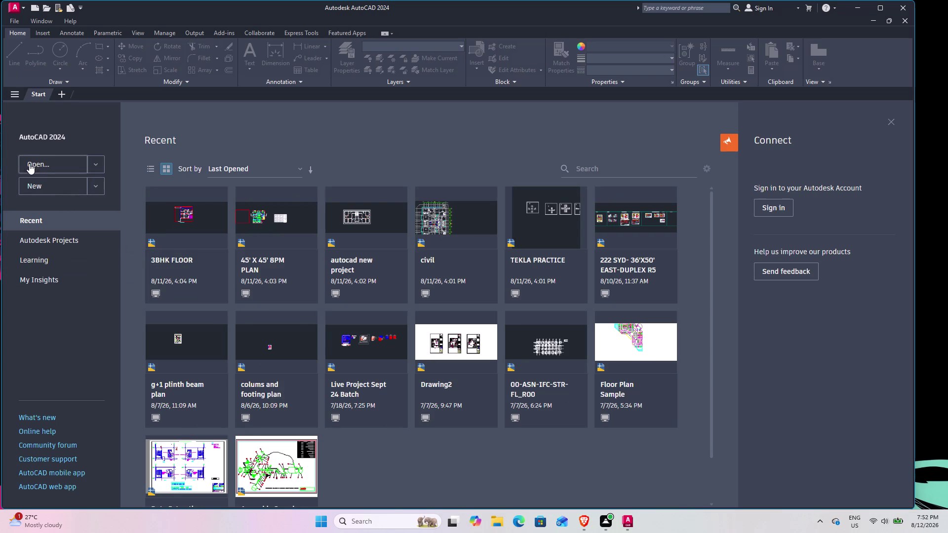
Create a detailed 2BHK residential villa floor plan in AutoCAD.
Create a new blank drawing, Drawing1, from the Start tab.
click(44, 189)
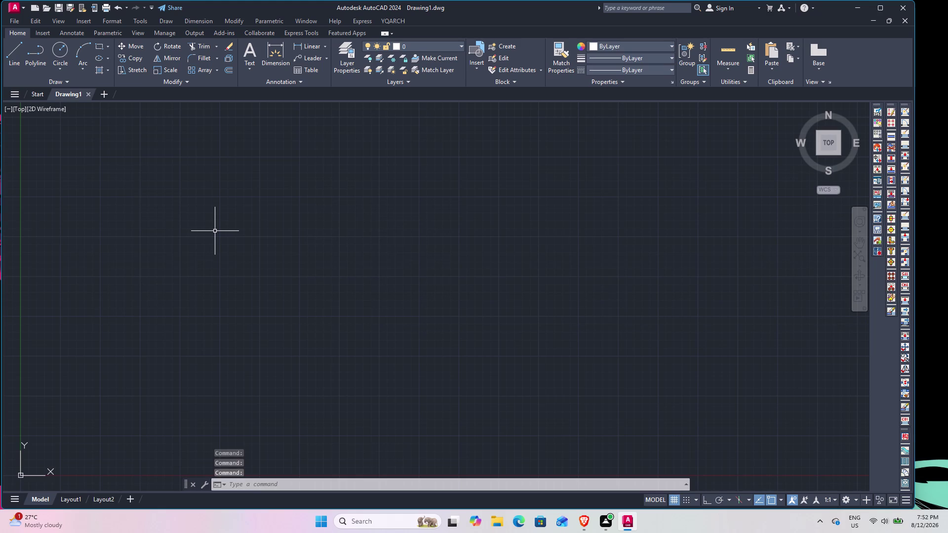
Set Engineering length units with three-decimal precision, keeping Inches as insertion scale.
text(UN)
key(Return)
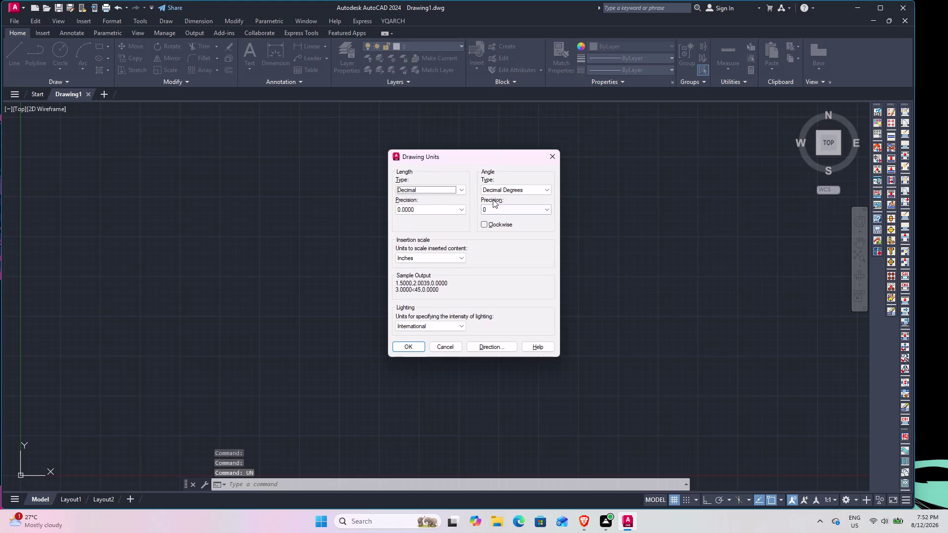
click(459, 192)
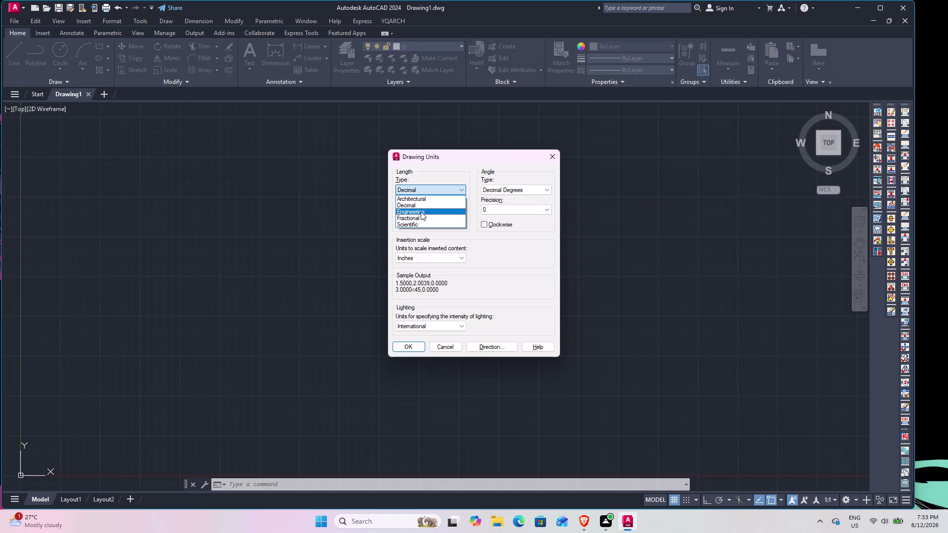
click(421, 211)
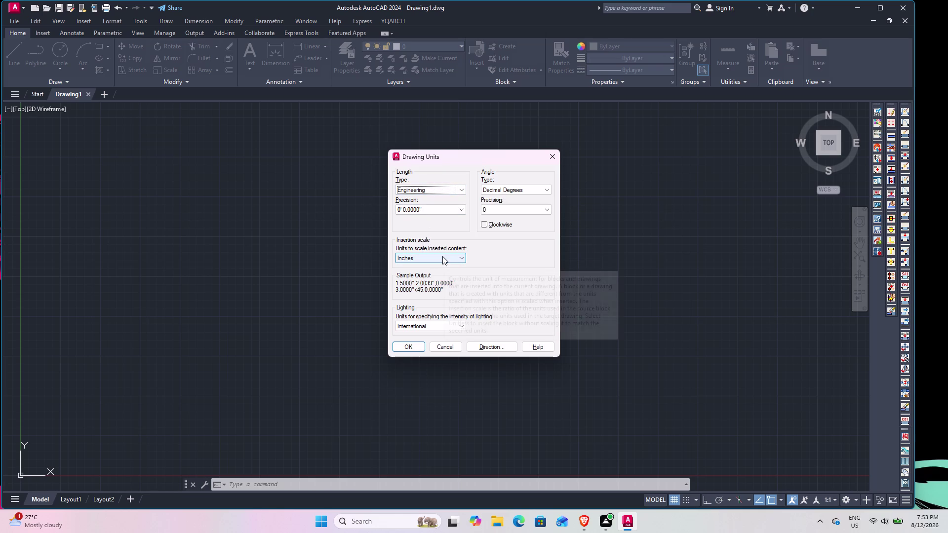
click(459, 190)
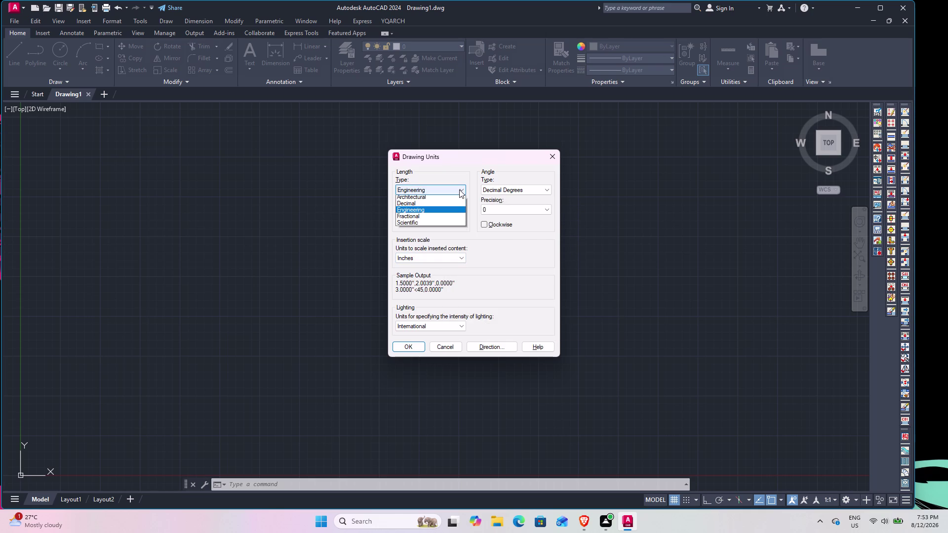
click(459, 190)
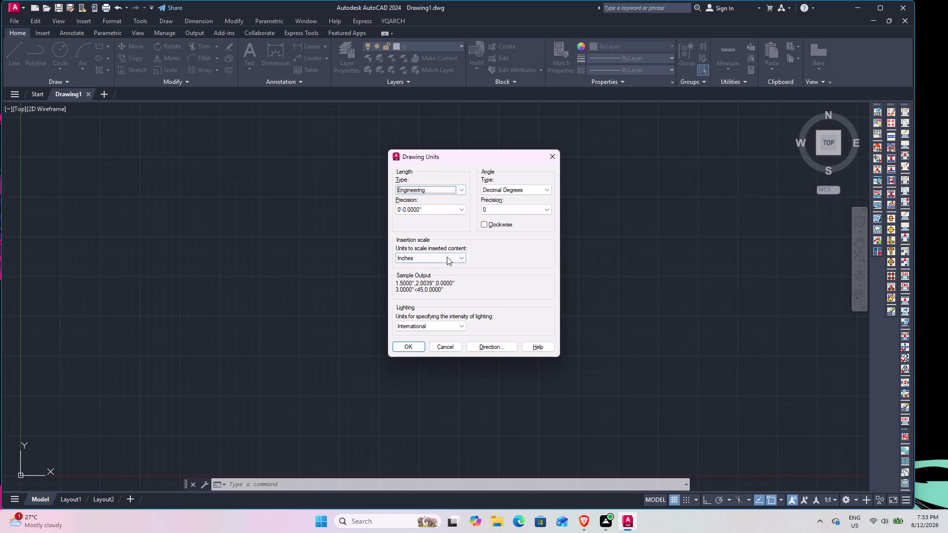
click(447, 257)
click(417, 273)
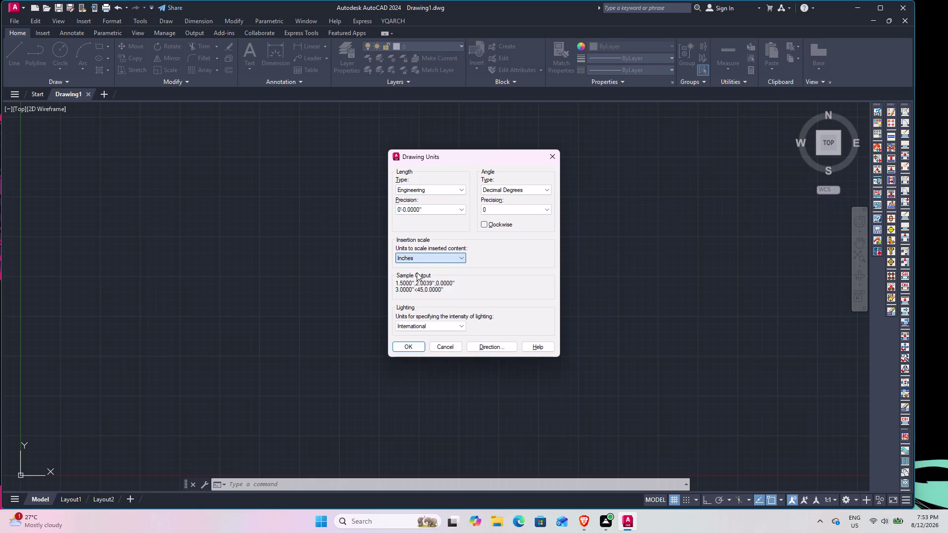
click(454, 214)
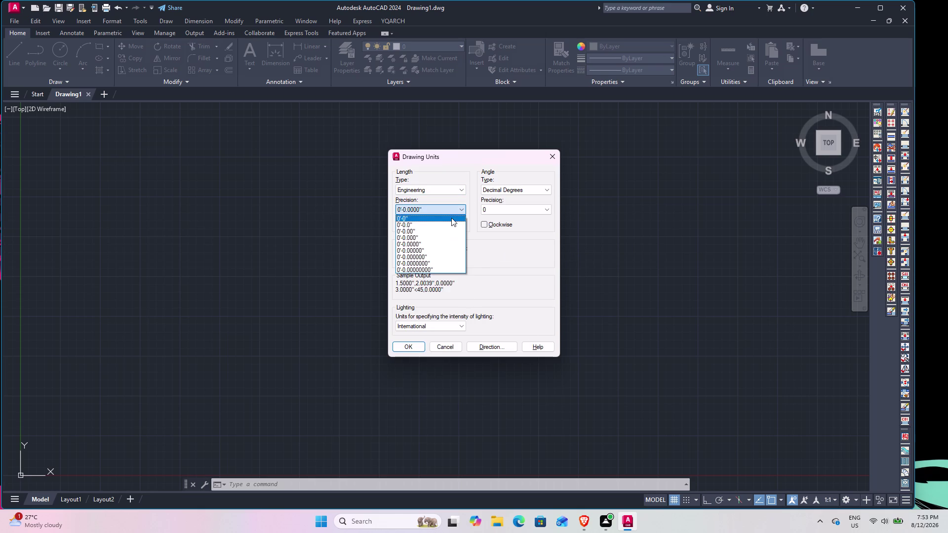
click(423, 237)
click(413, 345)
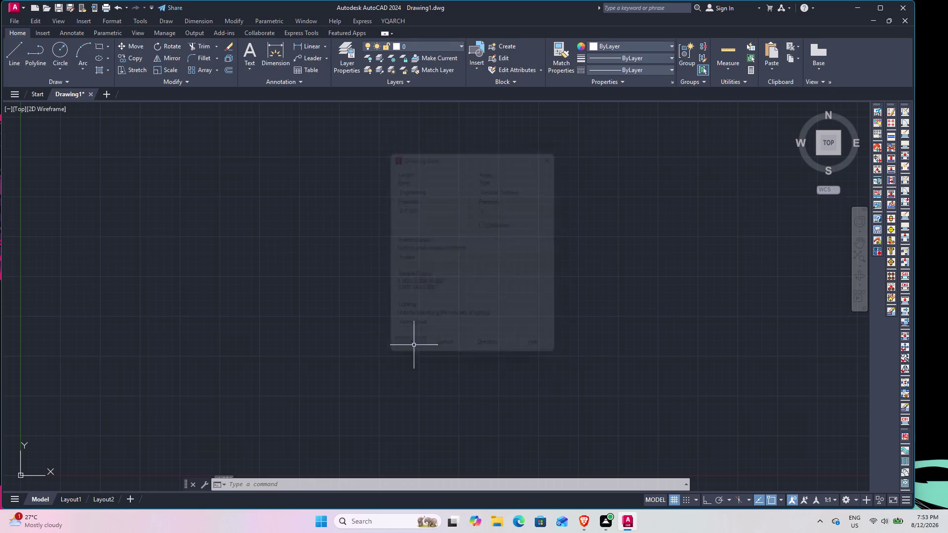
Pan and zoom around the empty drawing, then reopen Drawing Units to confirm the settings.
scroll(down, 3)
middle_drag(273, 262, 342, 213)
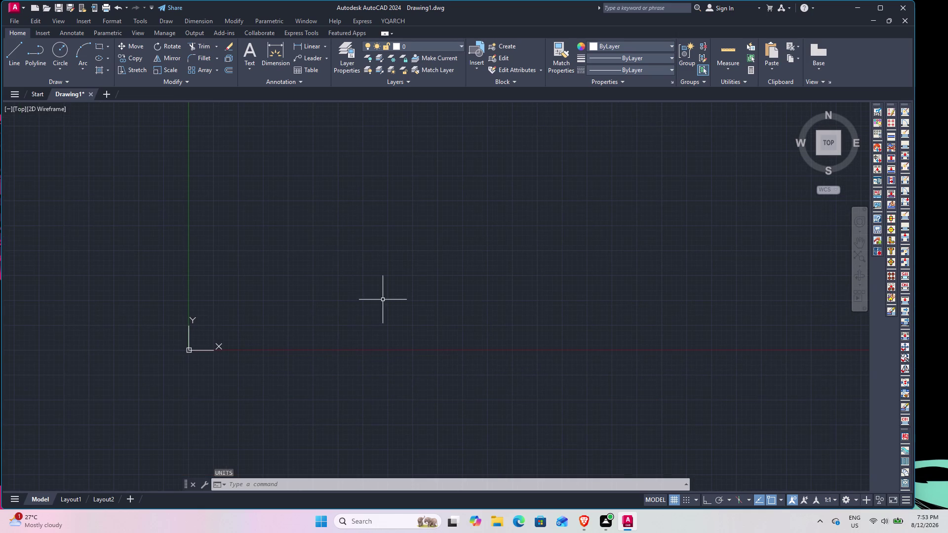
scroll(up, 3)
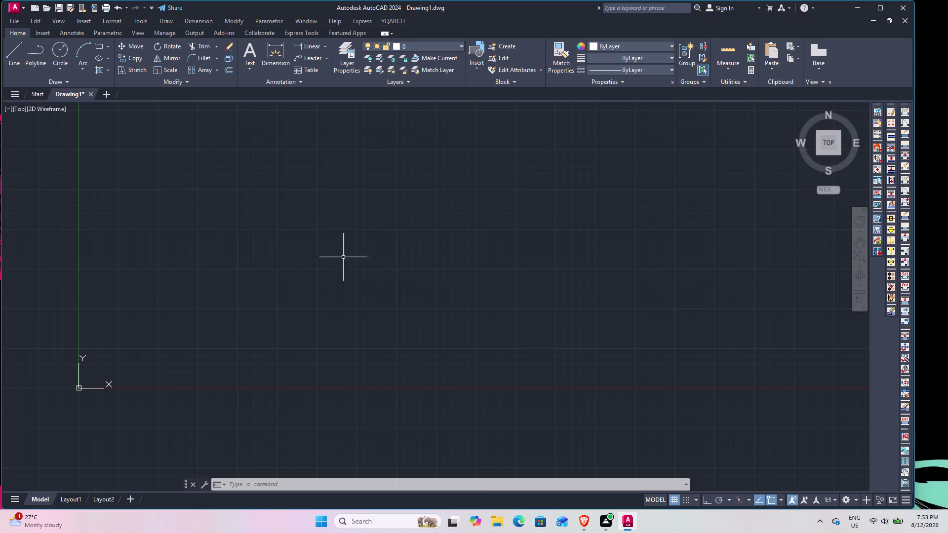
scroll(up, 3)
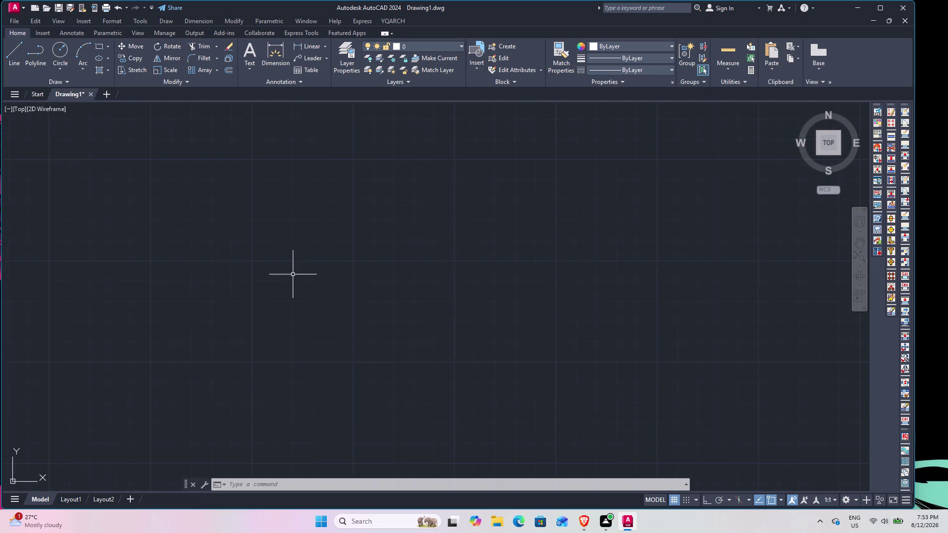
middle_drag(249, 290, 520, 292)
scroll(down, 3)
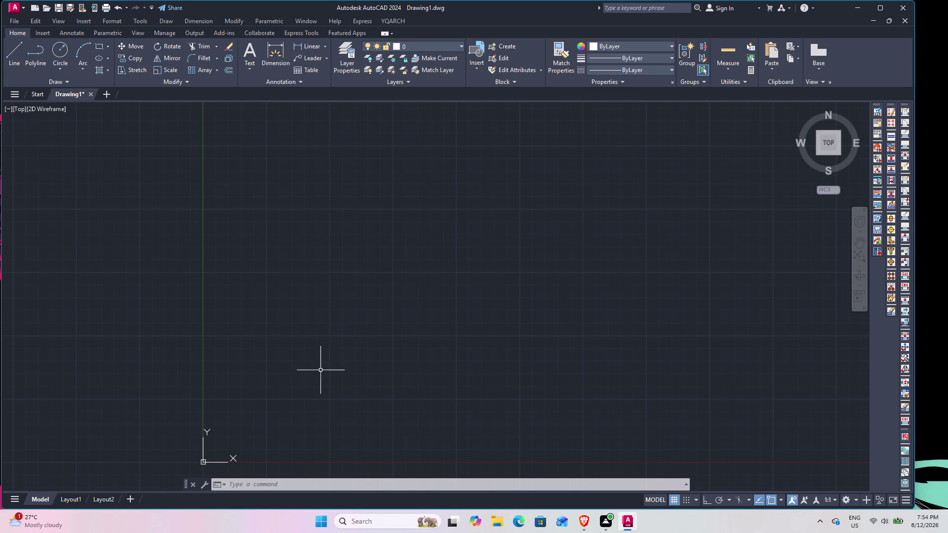
scroll(down, 3)
scroll(up, 3)
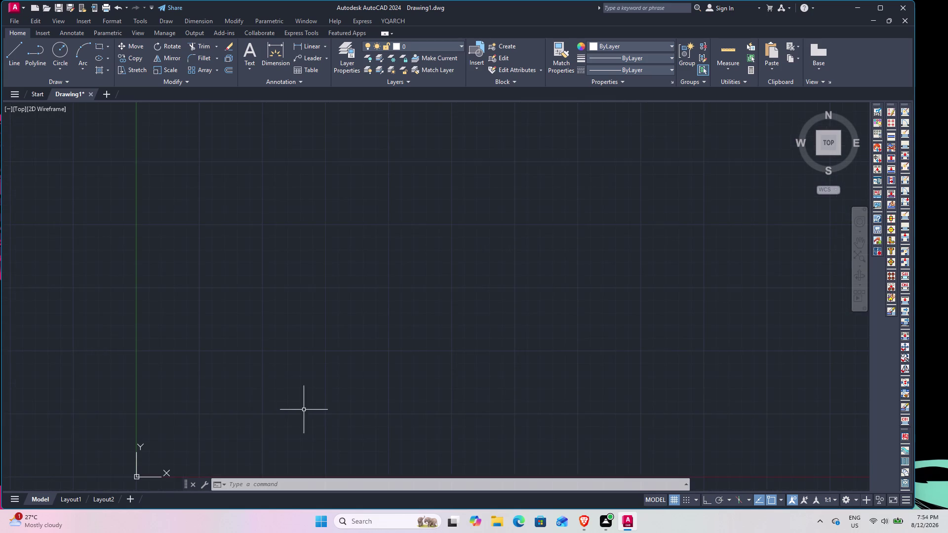
middle_drag(288, 406, 187, 350)
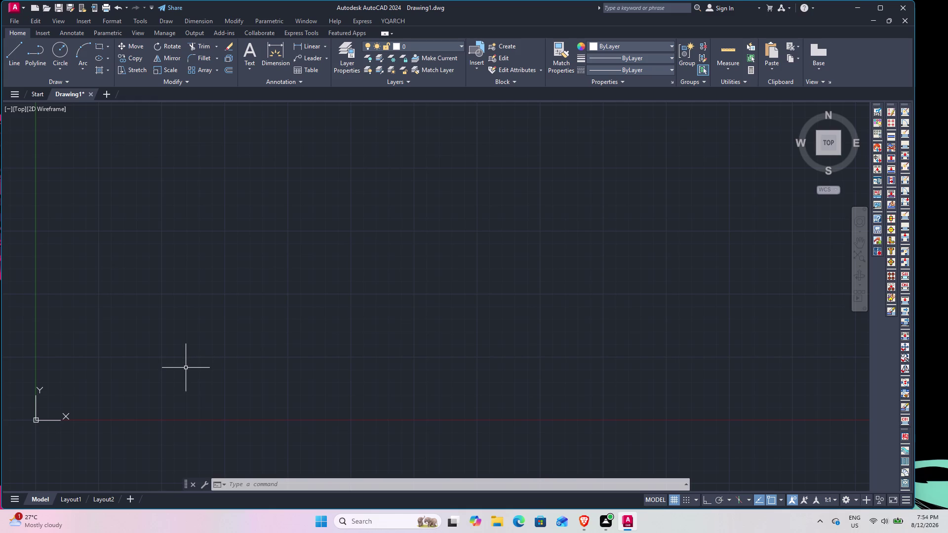
key(space)
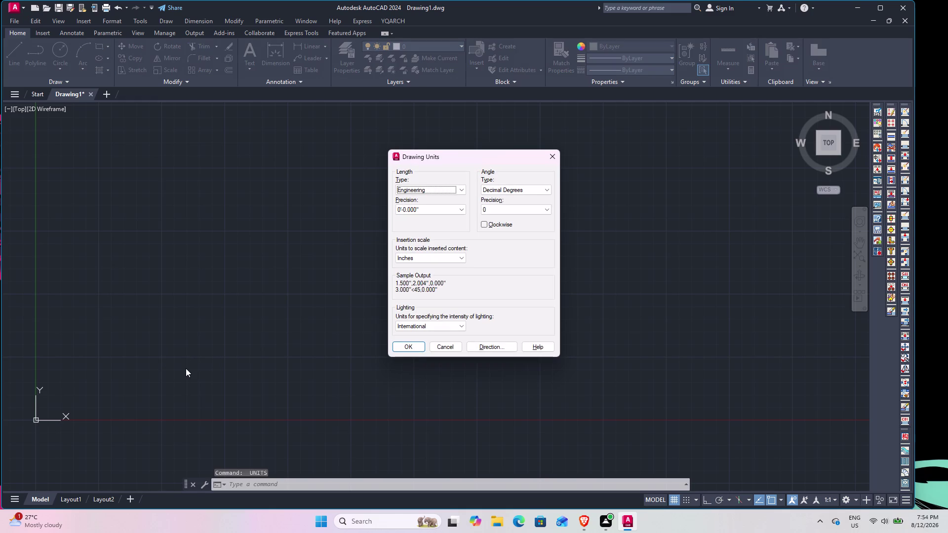
Close Drawing Units unchanged and start the LINE command.
key(Escape)
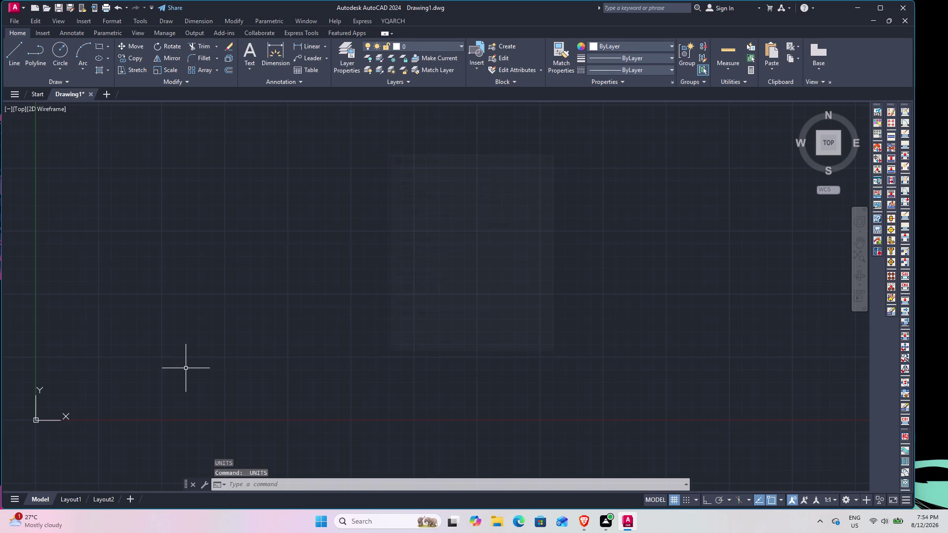
text(L)
key(space)
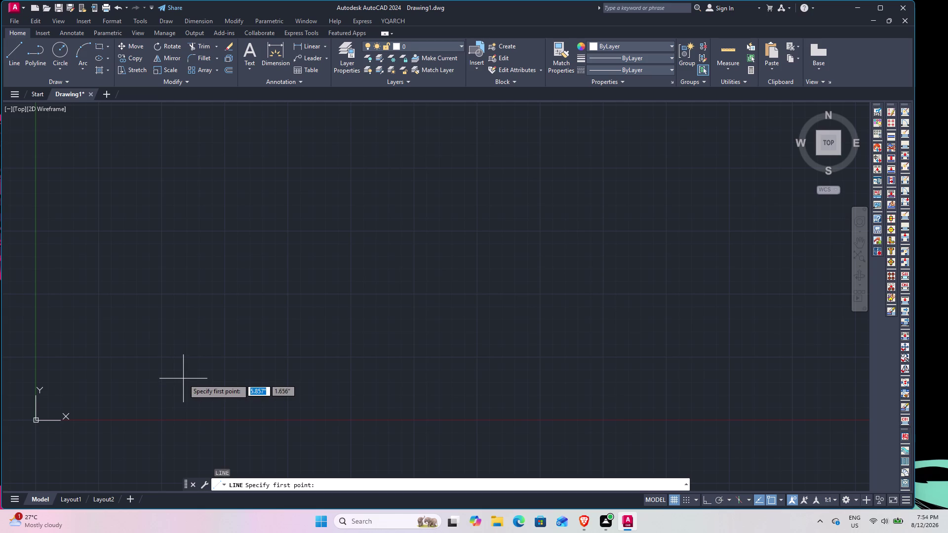
Draw a 28' vertical wall line upward with Ortho on.
click(183, 379)
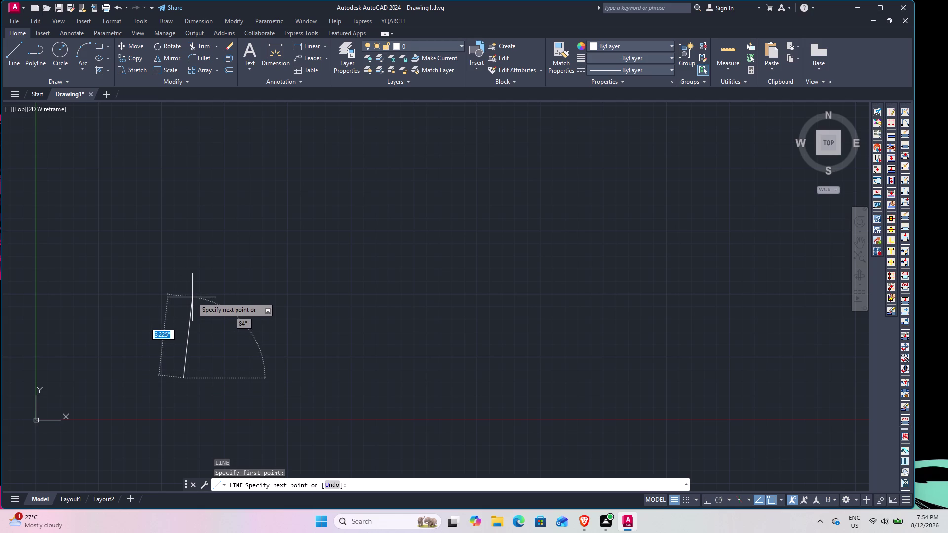
key(F8)
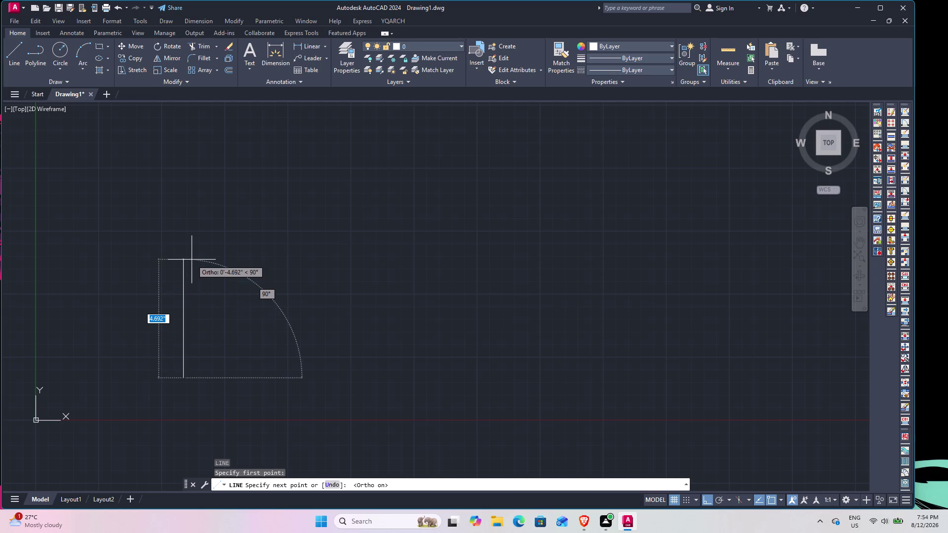
text(28)
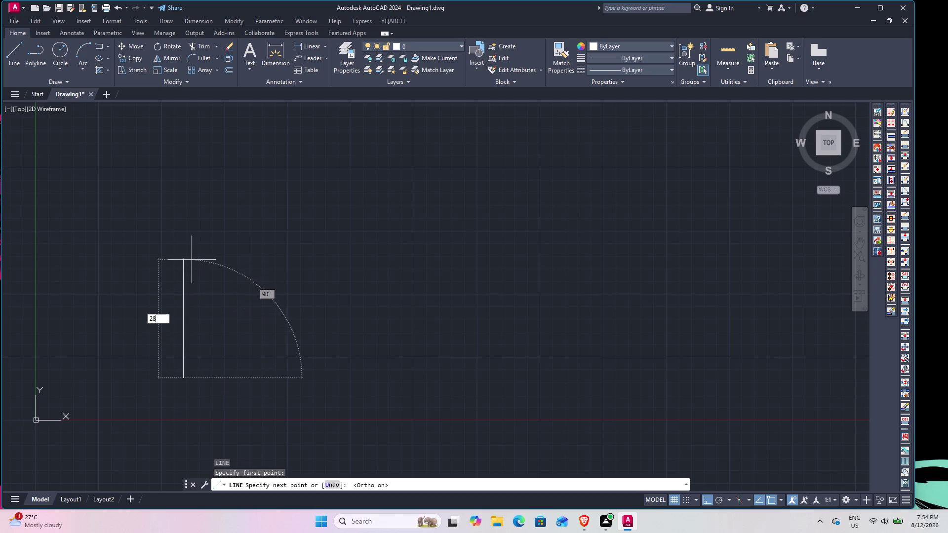
text(')
key(Return)
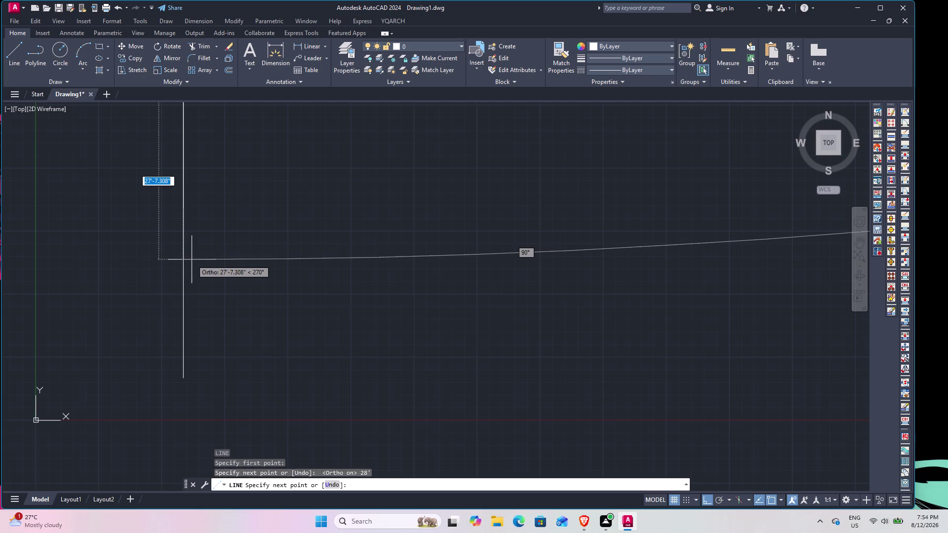
End the line, bring the whole vertical line into view, and select it.
scroll(down, 3)
scroll(down, 3)
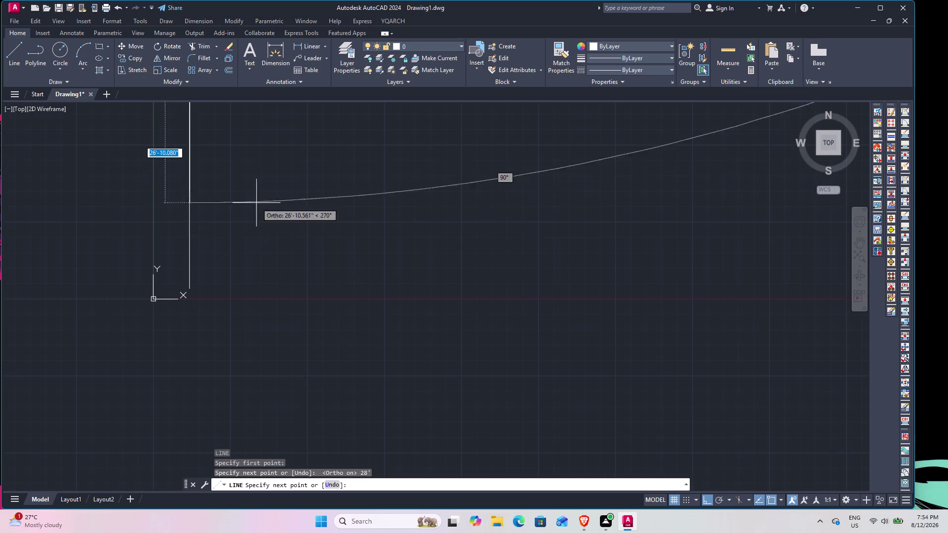
scroll(down, 3)
middle_drag(350, 211, 356, 392)
scroll(down, 3)
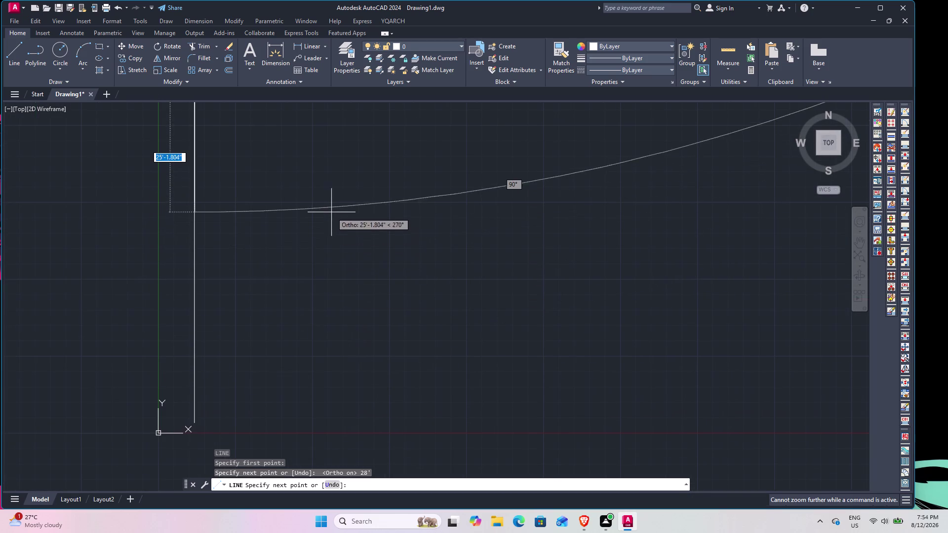
middle_drag(330, 214, 328, 315)
scroll(up, 3)
scroll(down, 3)
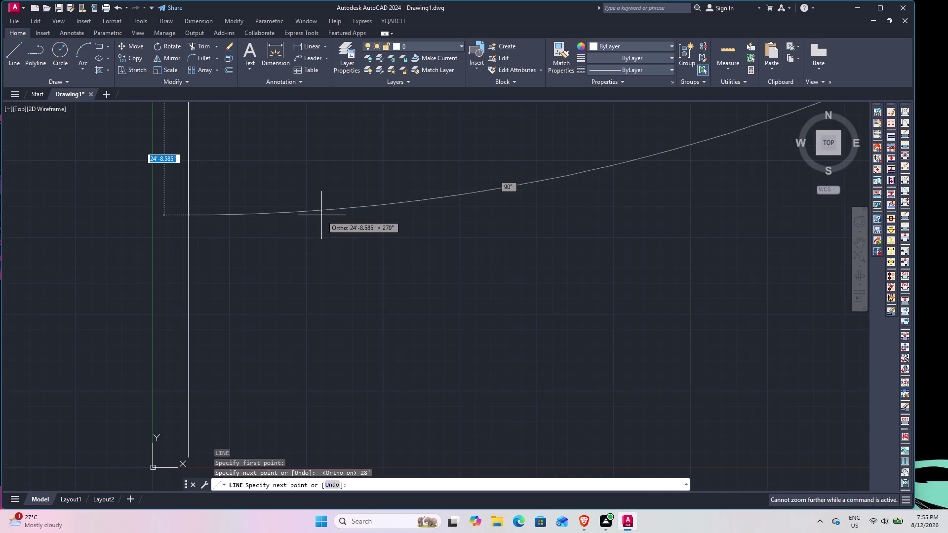
key(Escape)
scroll(down, 3)
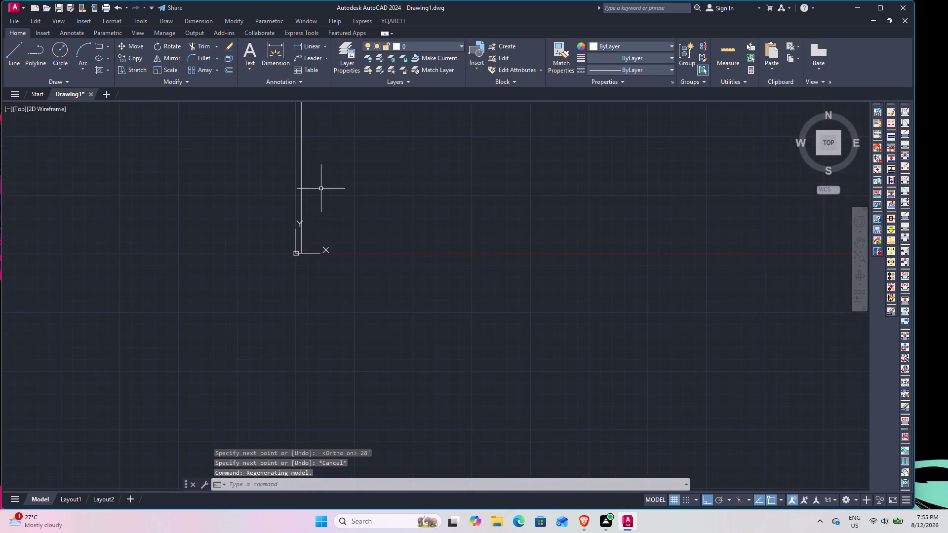
middle_drag(320, 189, 318, 315)
scroll(down, 3)
scroll(up, 3)
scroll(up, 3)
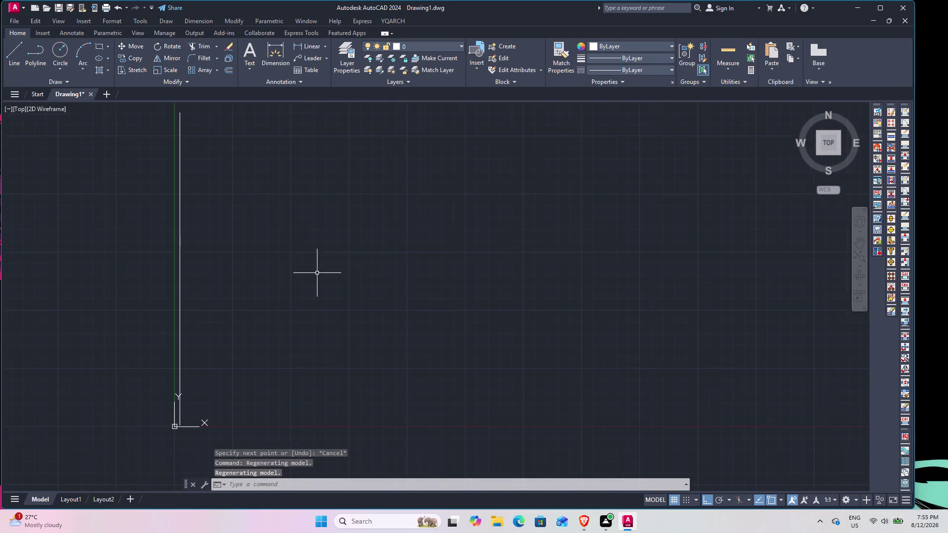
scroll(down, 3)
middle_drag(314, 267, 276, 280)
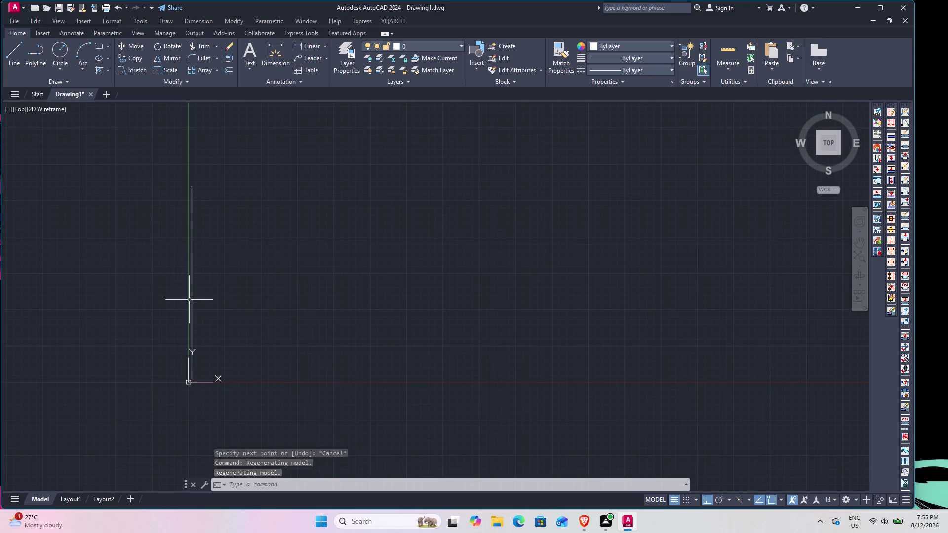
click(193, 296)
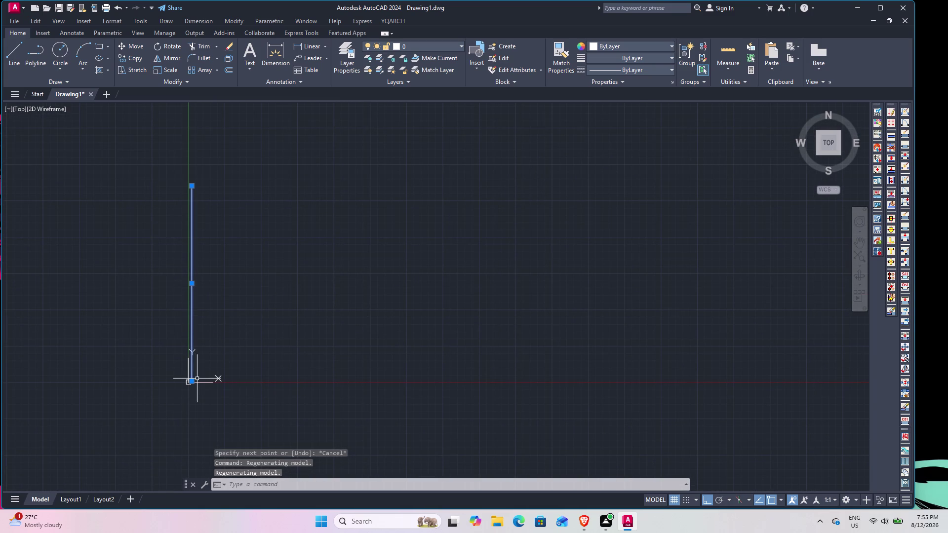
Try grip-editing the line's end and midpoint, then cancel all edits.
click(192, 381)
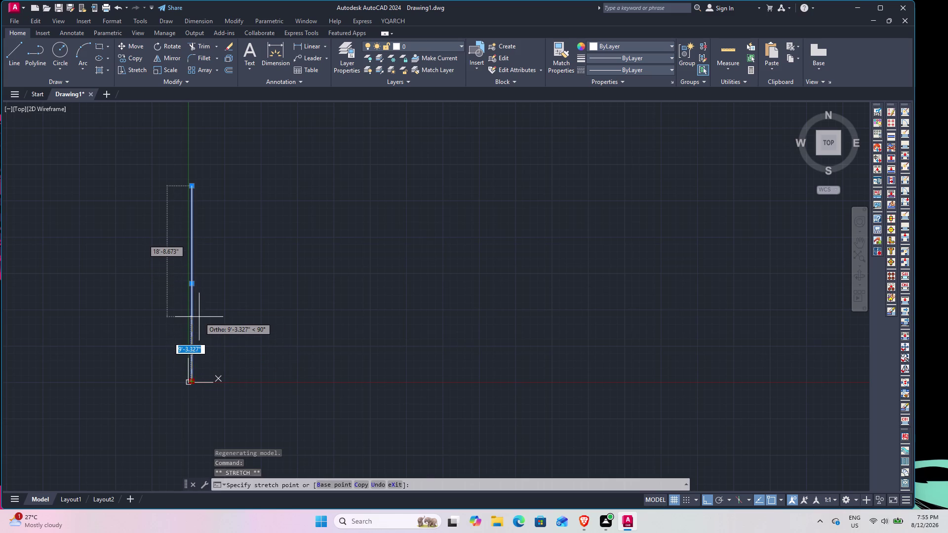
key(Escape)
click(190, 281)
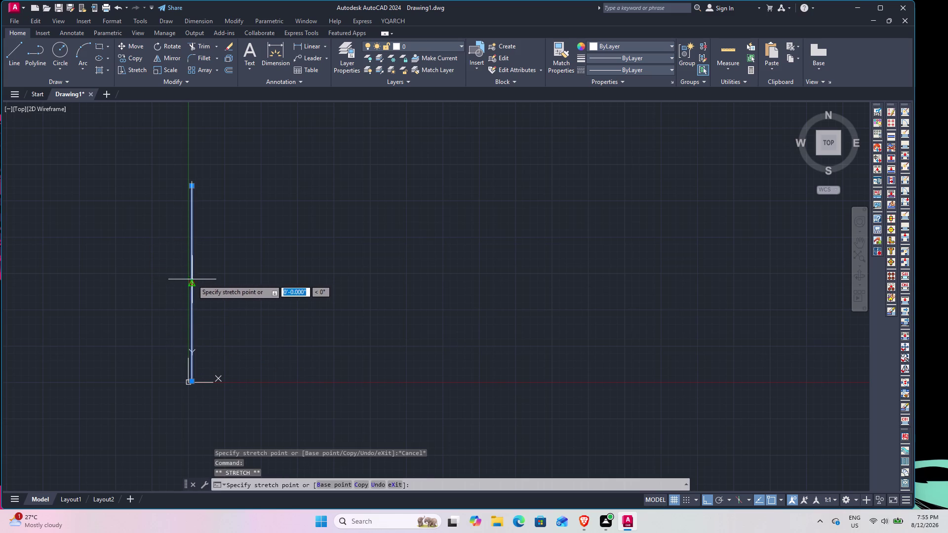
drag(191, 282, 196, 282)
key(Escape)
key(Escape)
key(Escape)
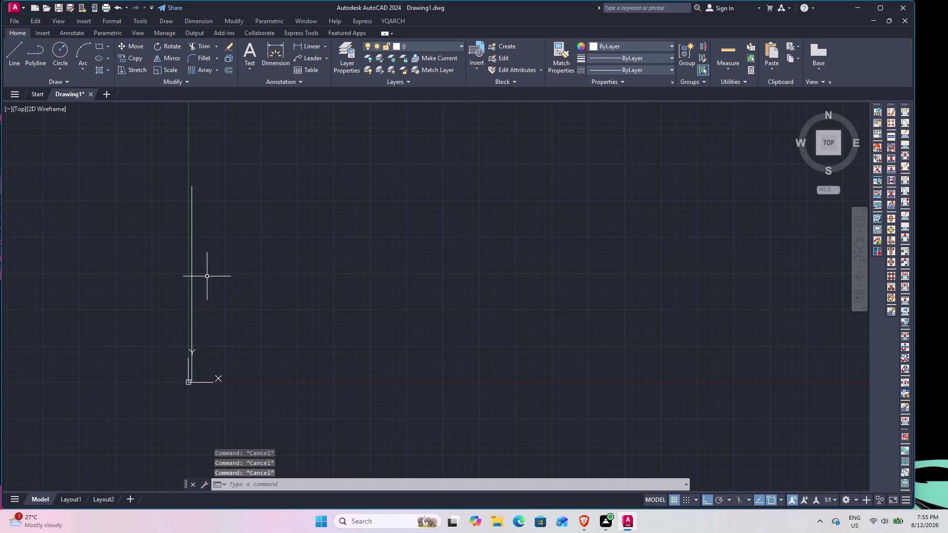
Window-select the vertical line and erase it via the right-click menu.
drag(208, 275, 183, 262)
click(125, 244)
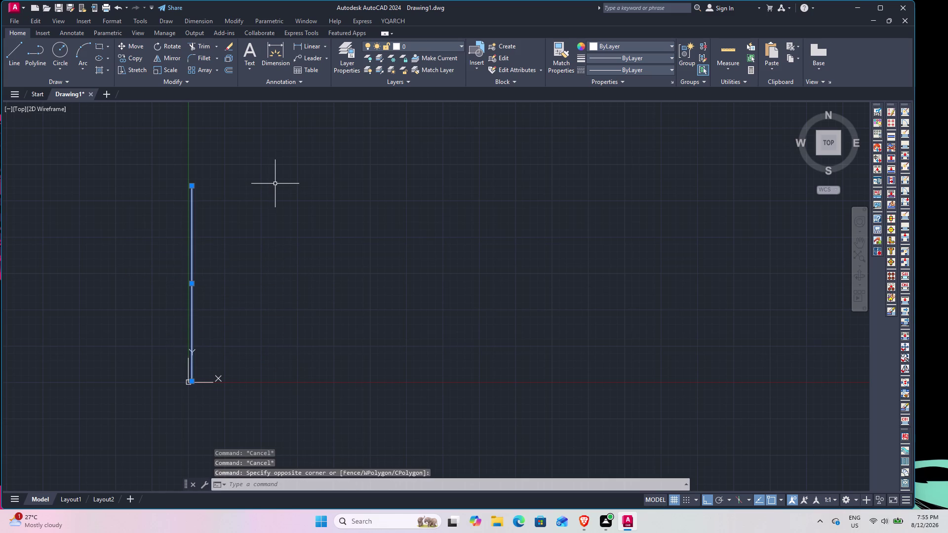
right_click(297, 233)
click(337, 289)
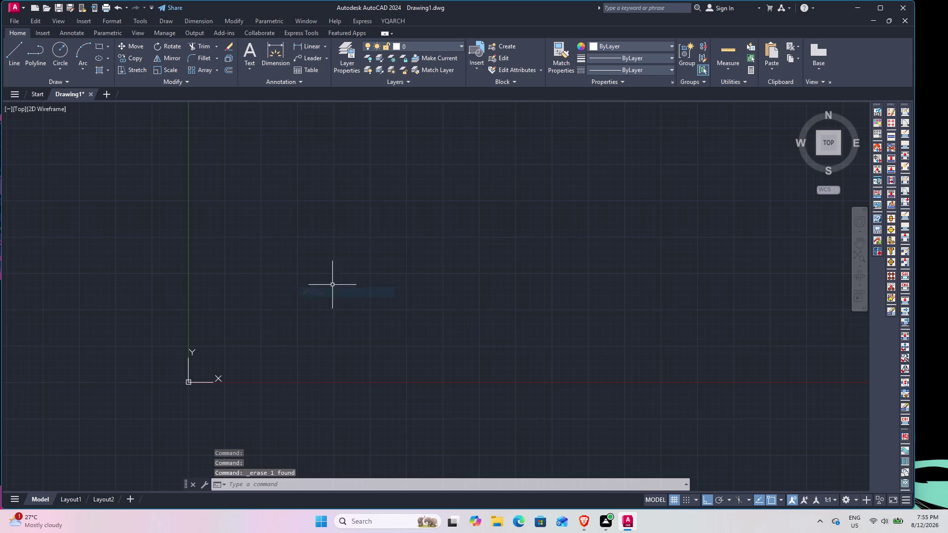
Draw a 28' vertical line upward, starting just right of the origin.
text(L)
key(space)
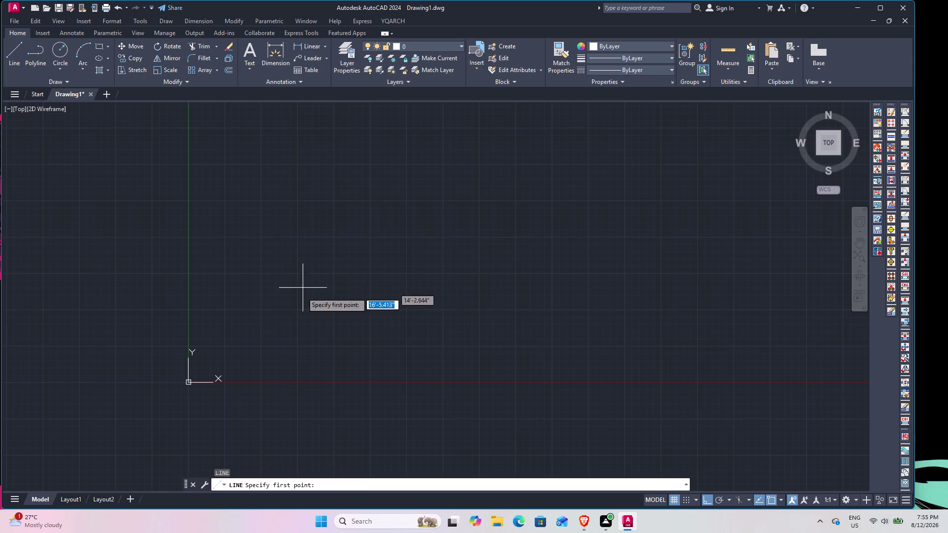
click(308, 347)
key(2)
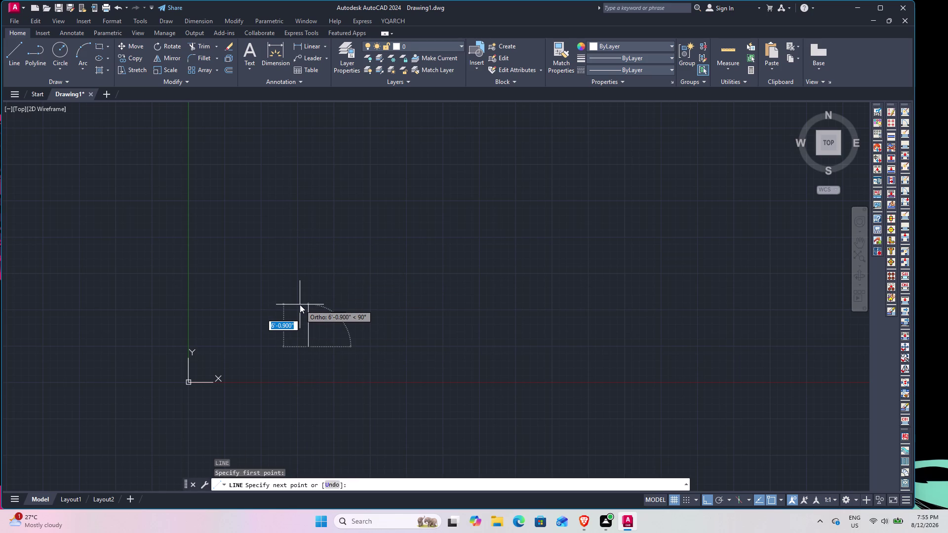
text(8')
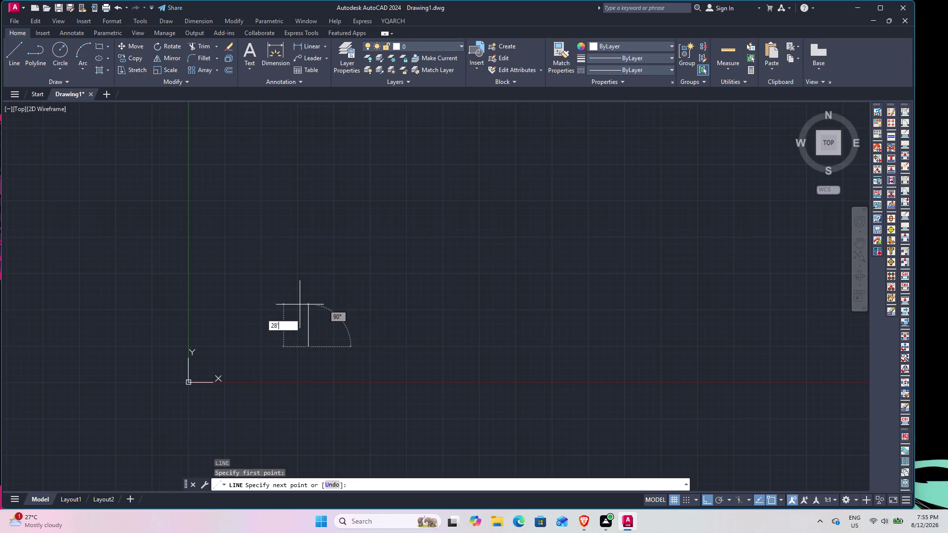
key(Return)
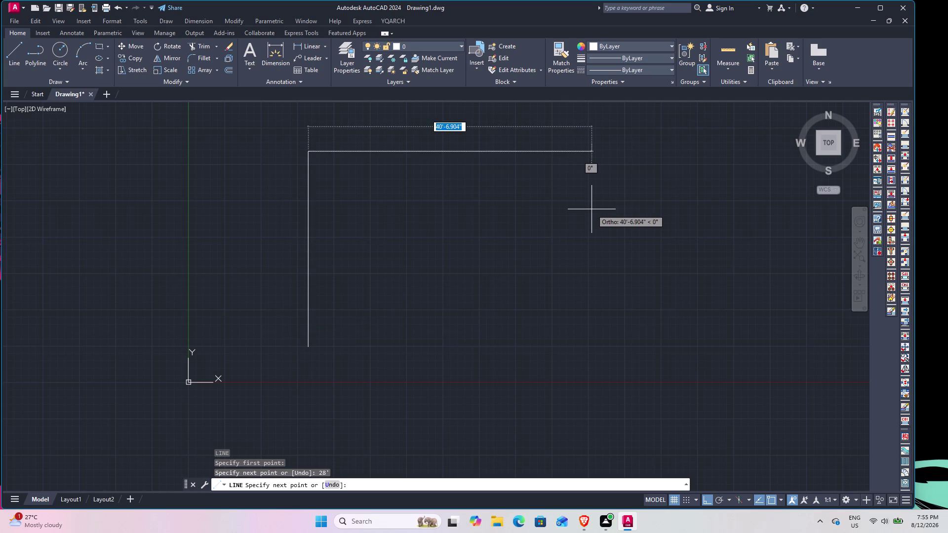
key(Escape)
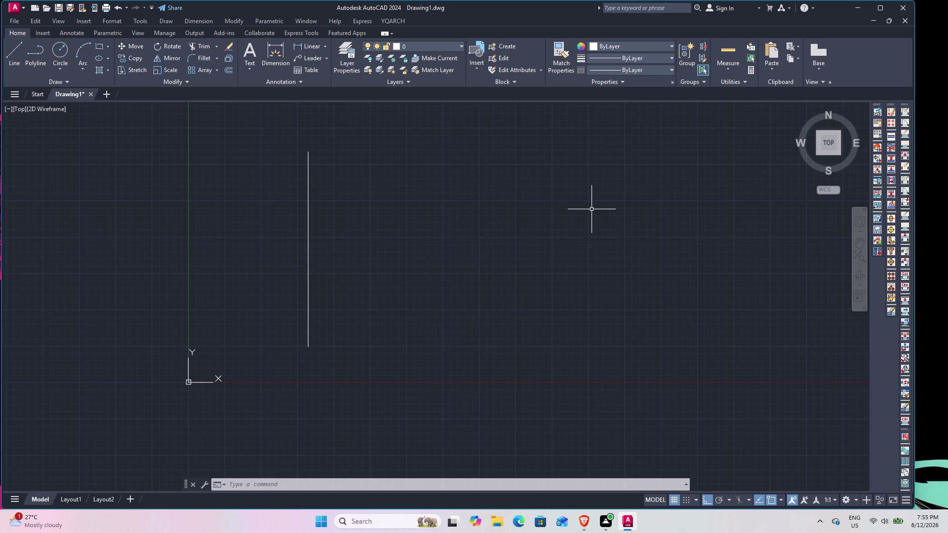
Offset the vertical line 9" to its right to form a double wall.
text(O)
key(space)
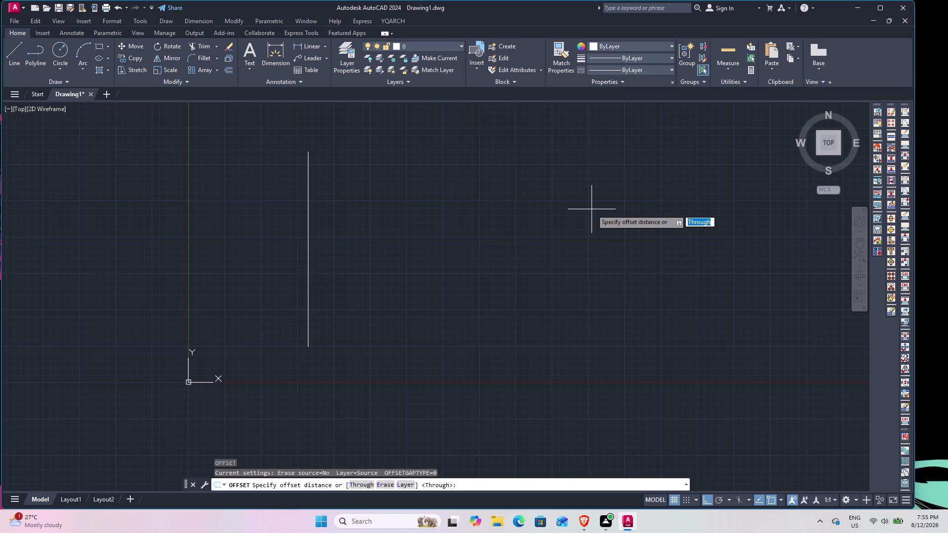
text(9)
text(")
key(Return)
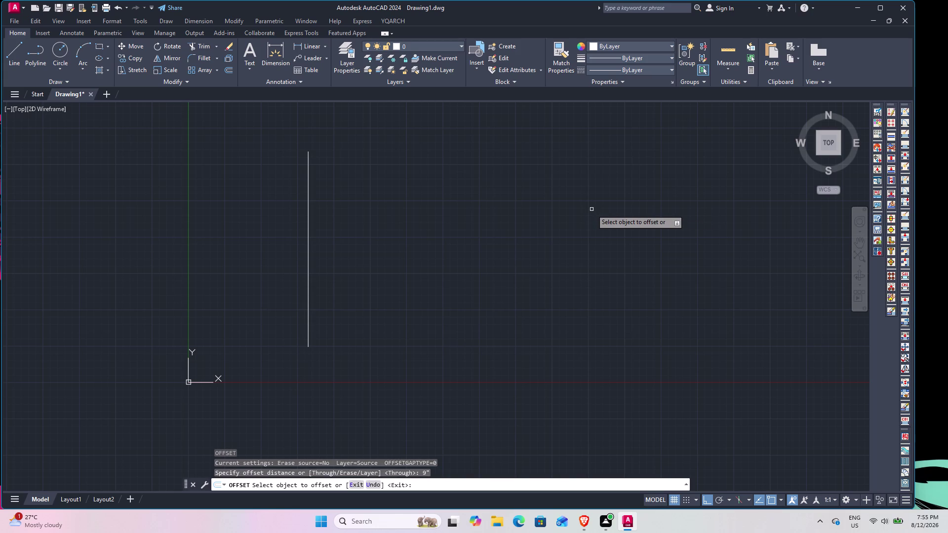
click(309, 229)
click(342, 229)
middle_drag(333, 193, 331, 237)
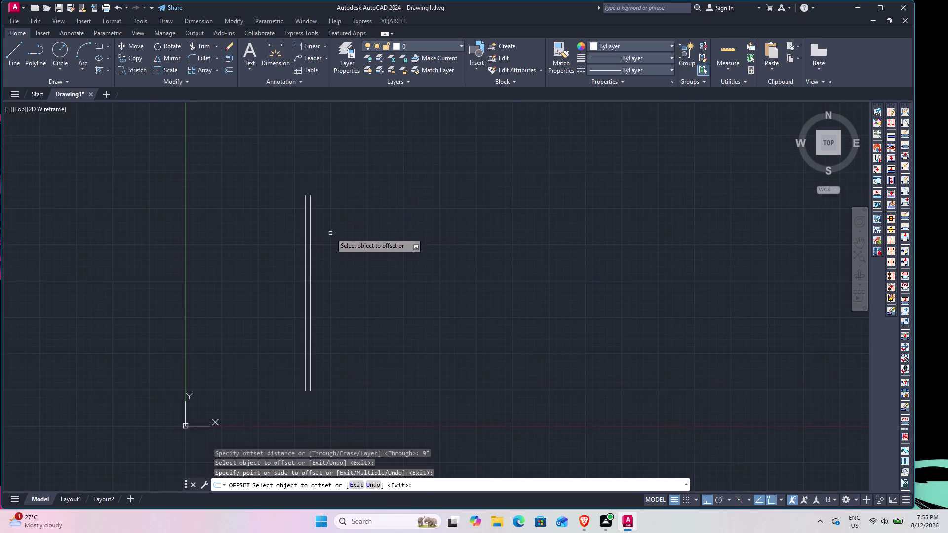
scroll(up, 3)
scroll(down, 3)
middle_drag(327, 238, 285, 208)
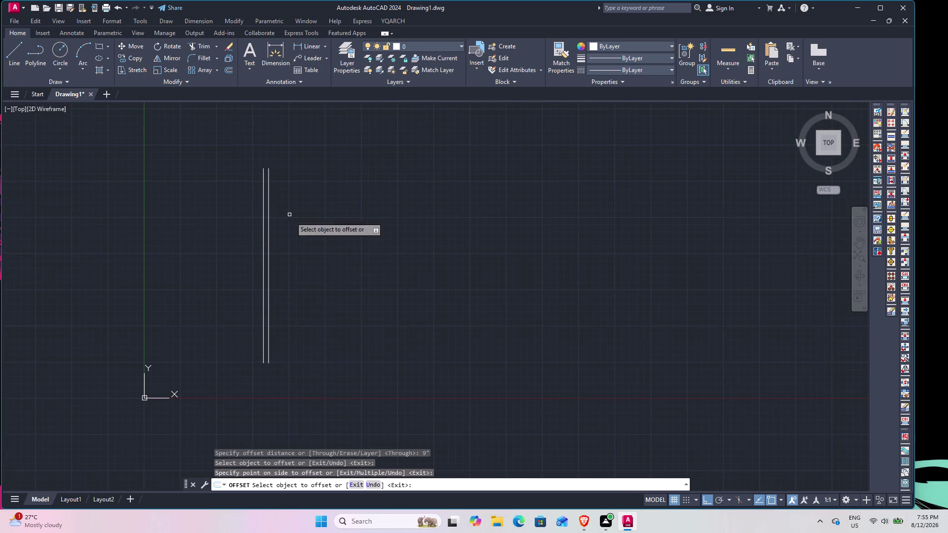
scroll(up, 3)
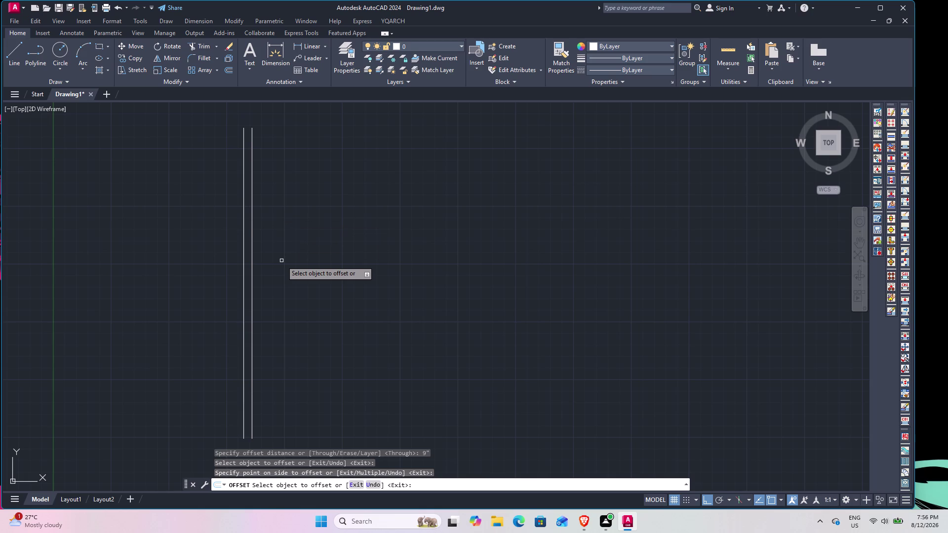
Offset the double wall's right line 6'4" to the right.
key(space)
key(space)
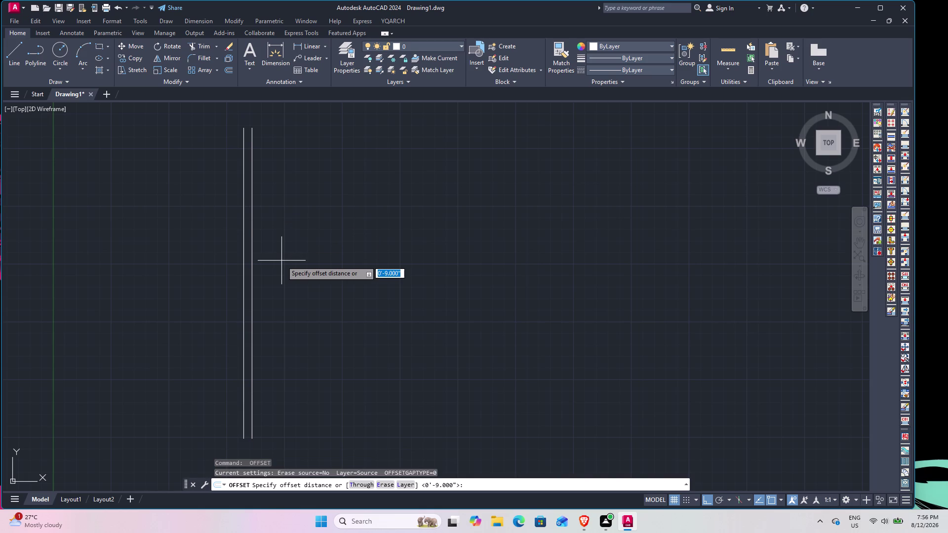
text(6)
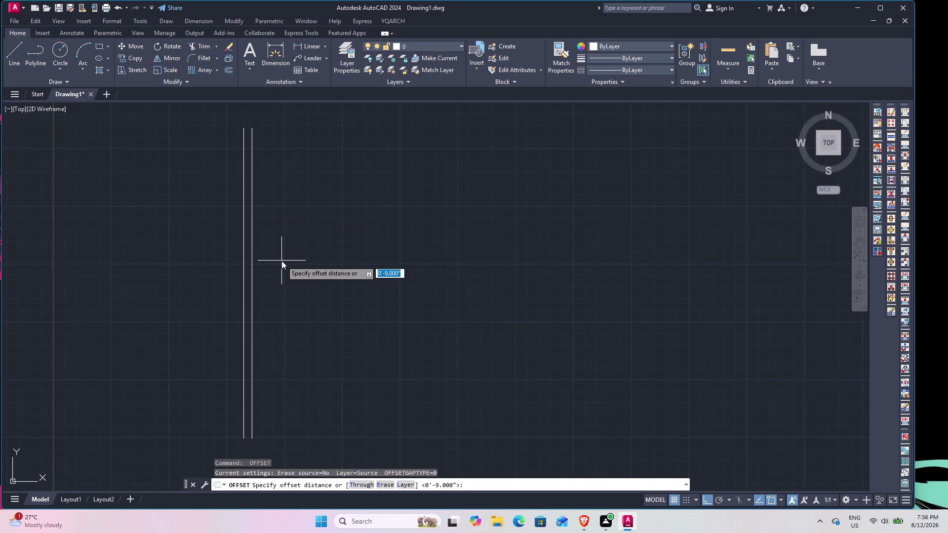
text(')
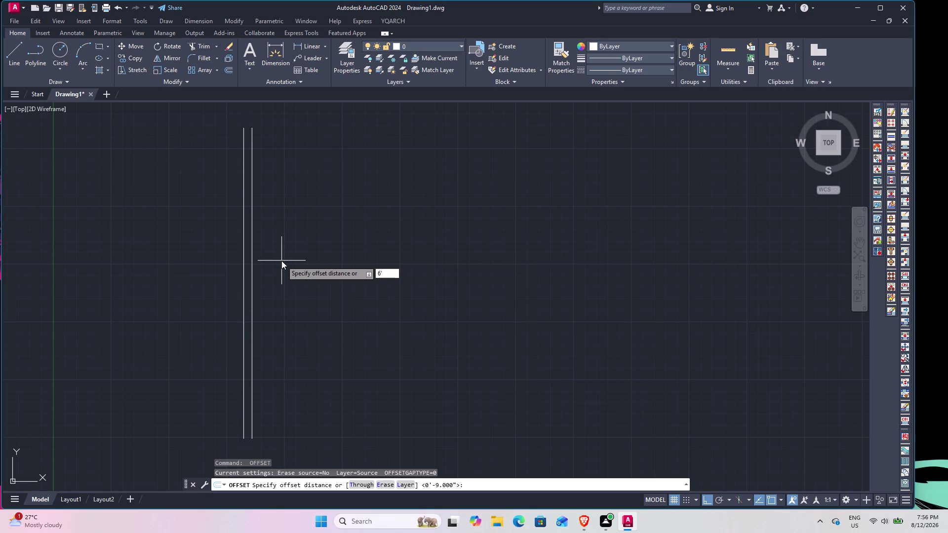
key(4)
key(shift+quotedbl)
key(Return)
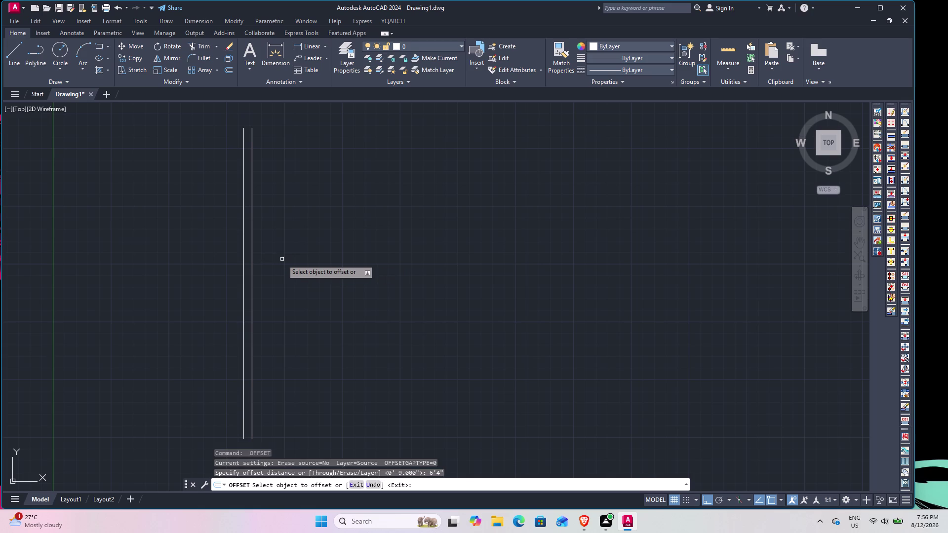
click(251, 262)
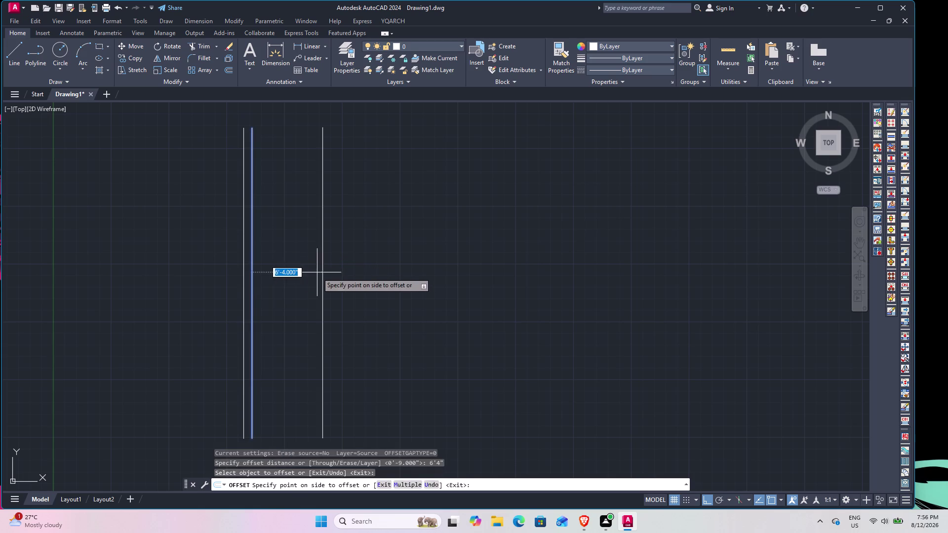
click(316, 273)
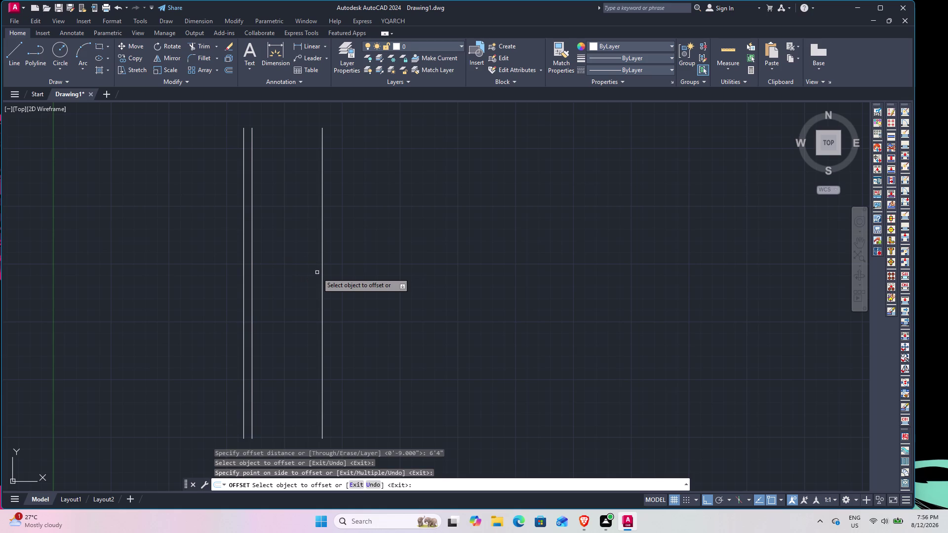
Offset that new line 4" to the right, making a 4-inch double wall.
key(space)
key(space)
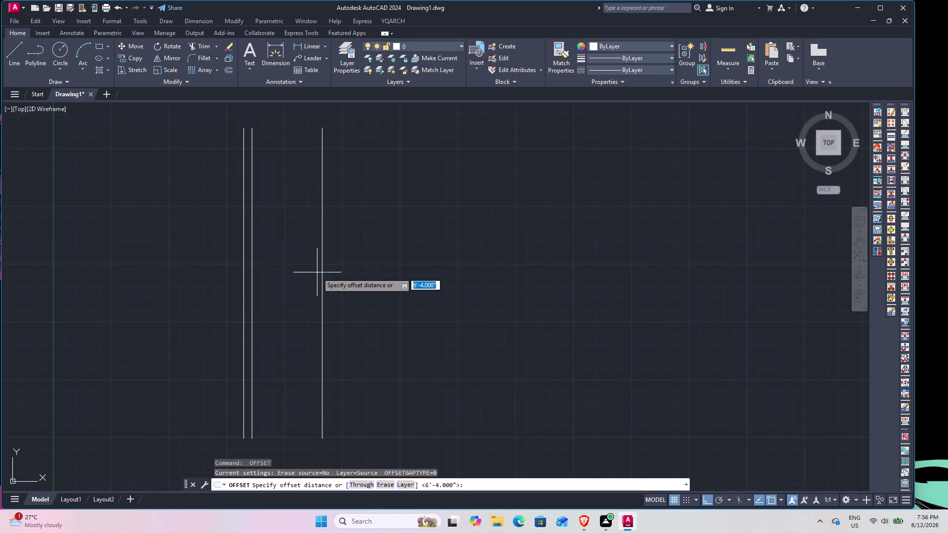
text(4)
text(")
key(Return)
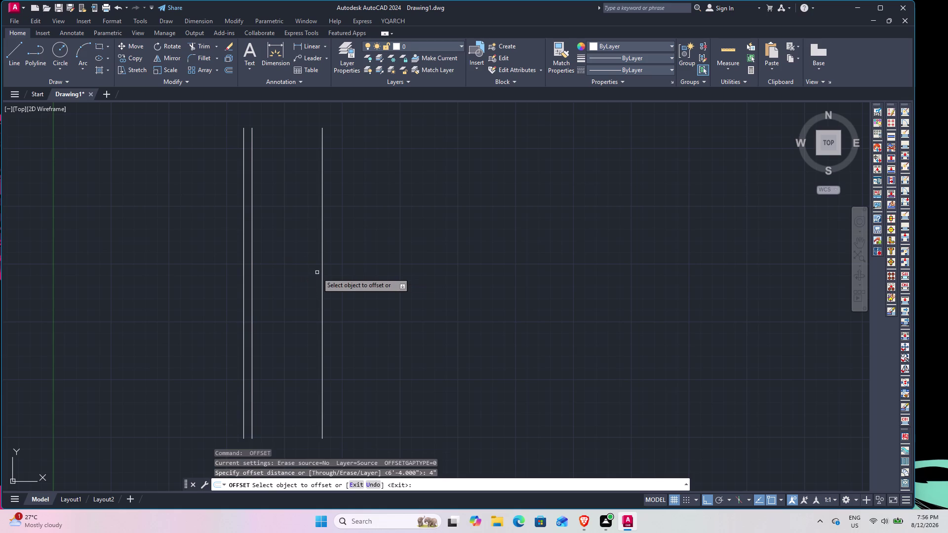
click(322, 248)
click(349, 244)
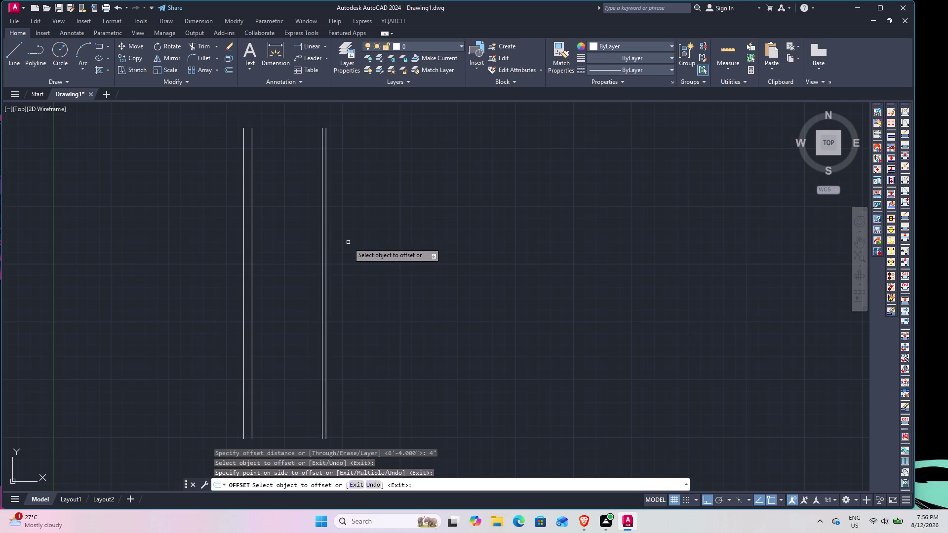
Start another offset with a 6'4" distance.
key(space)
key(space)
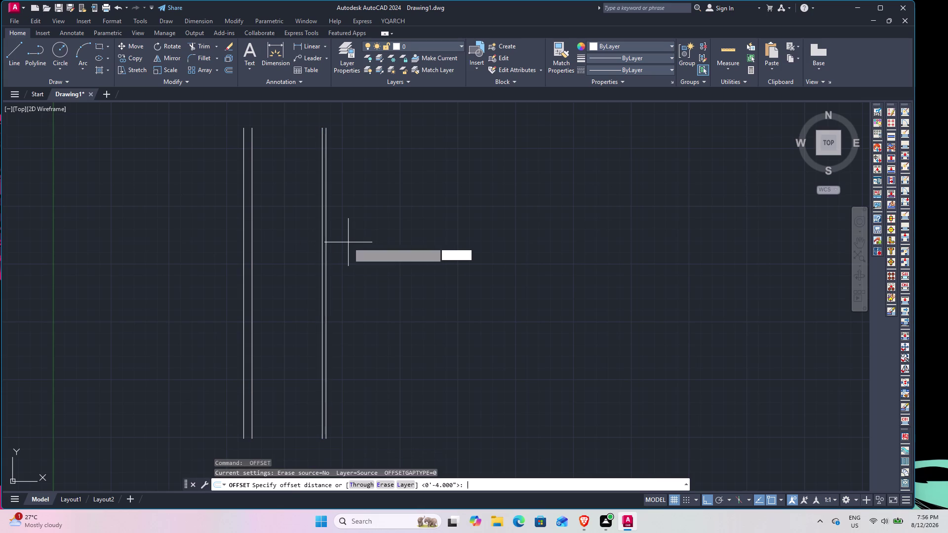
text(6')
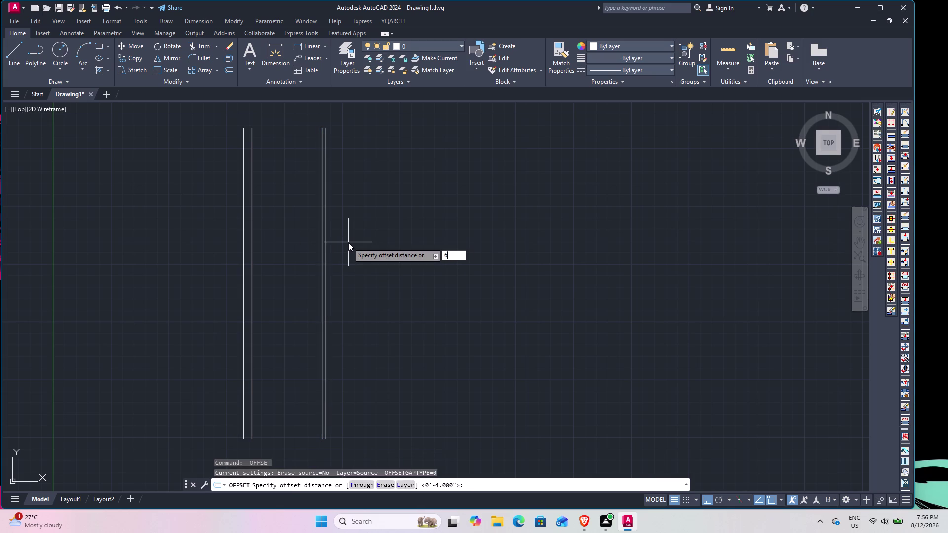
text(4)
text(")
key(Return)
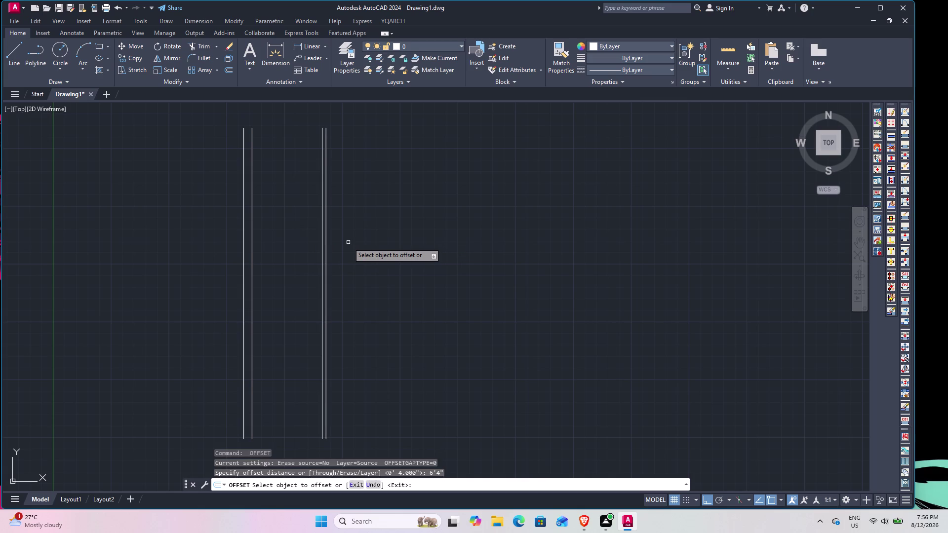
Offset the middle wall's right line 6'4" right, then double it at 9".
click(327, 253)
click(367, 258)
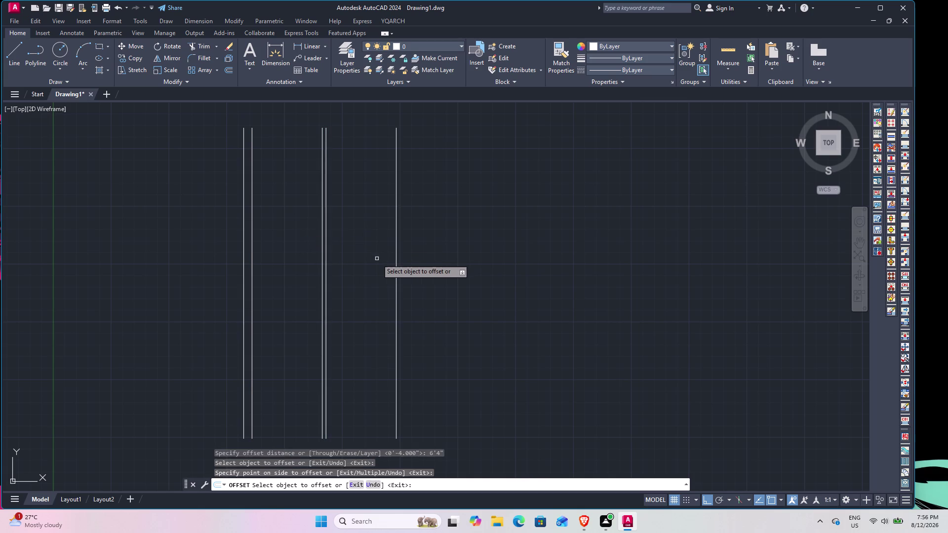
key(space)
key(space)
text(9)
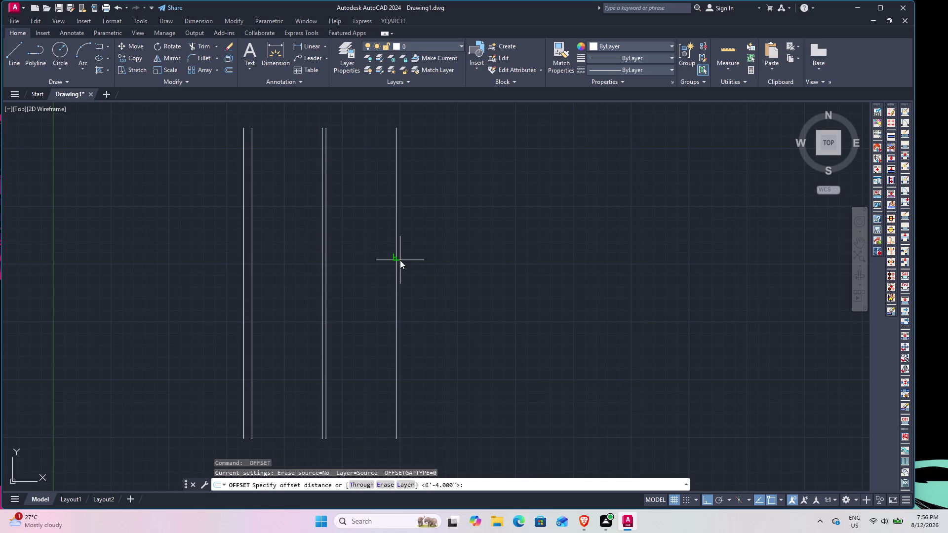
text(")
key(Return)
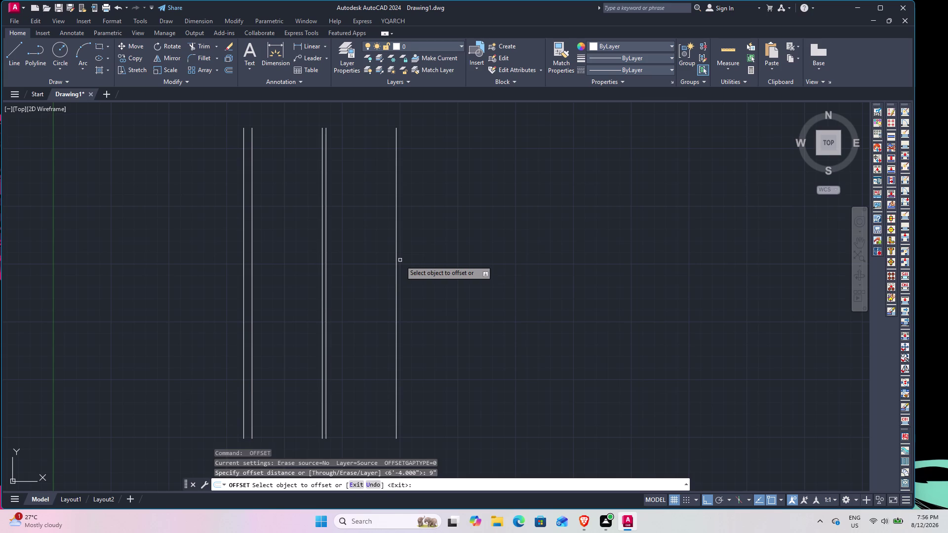
click(397, 245)
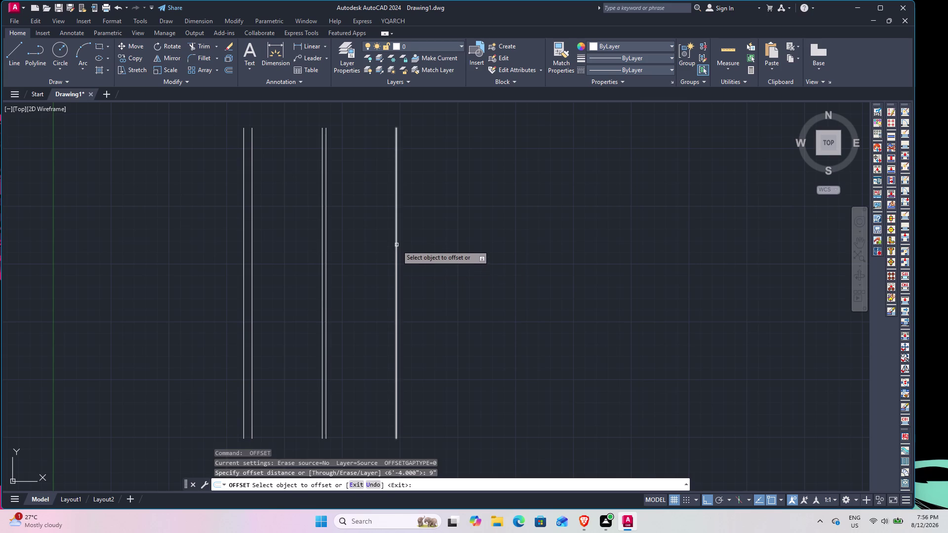
click(420, 241)
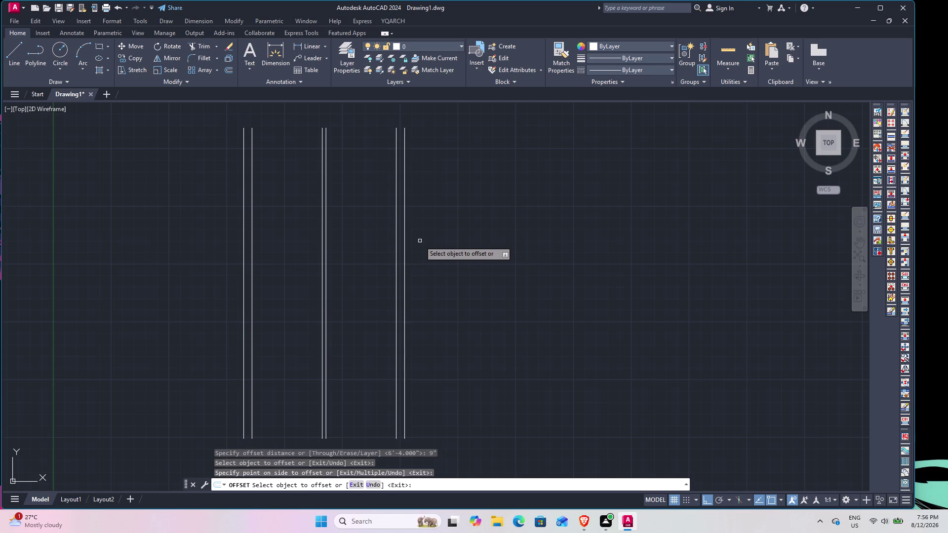
Offset the new wall's right line 14' to the right.
key(space)
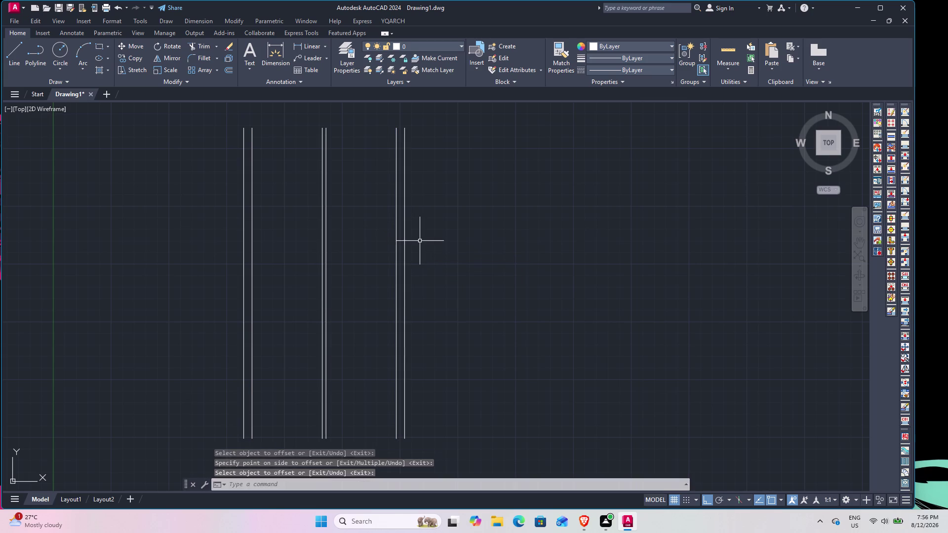
key(space)
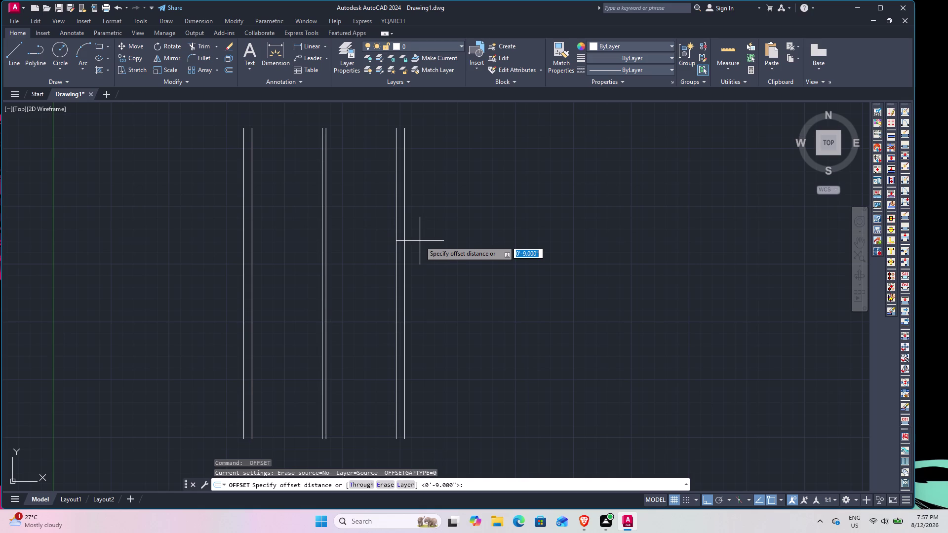
text(1)
text(4')
key(Return)
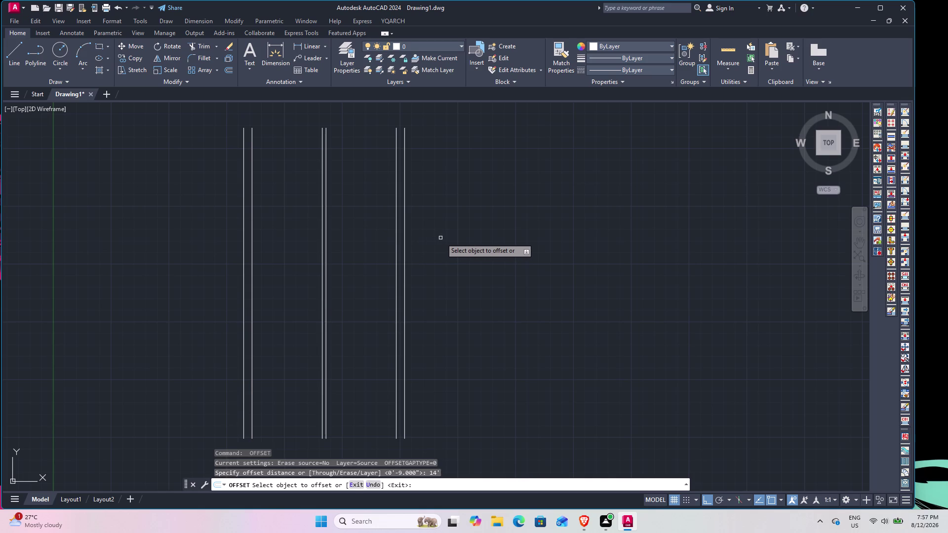
click(404, 248)
click(451, 262)
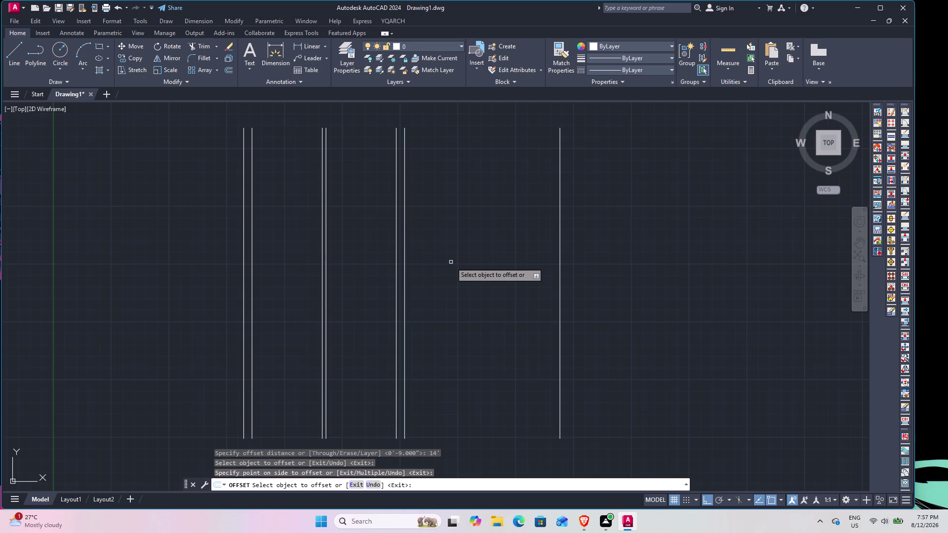
Double the lone wall line with a 9-inch offset copy to its right.
key(space)
key(space)
key(9)
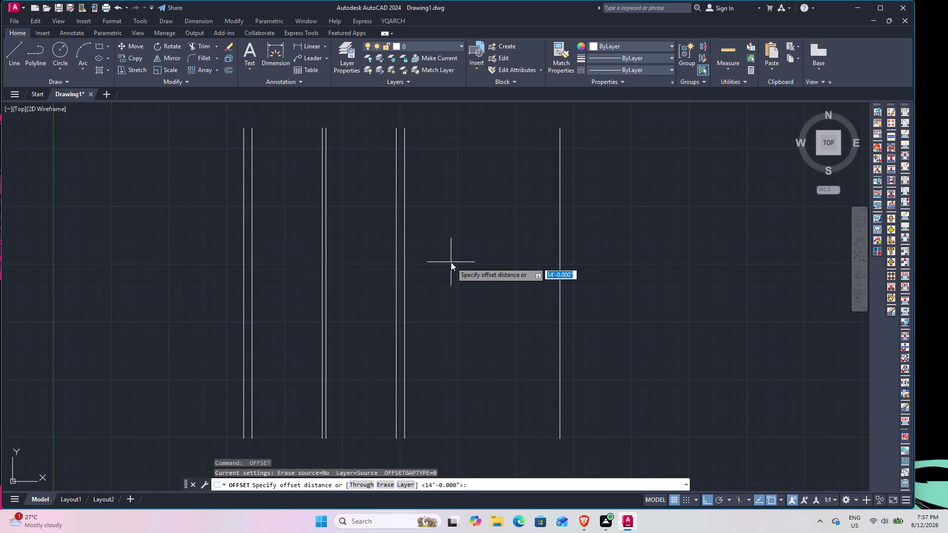
key(shift+quotedbl)
key(Return)
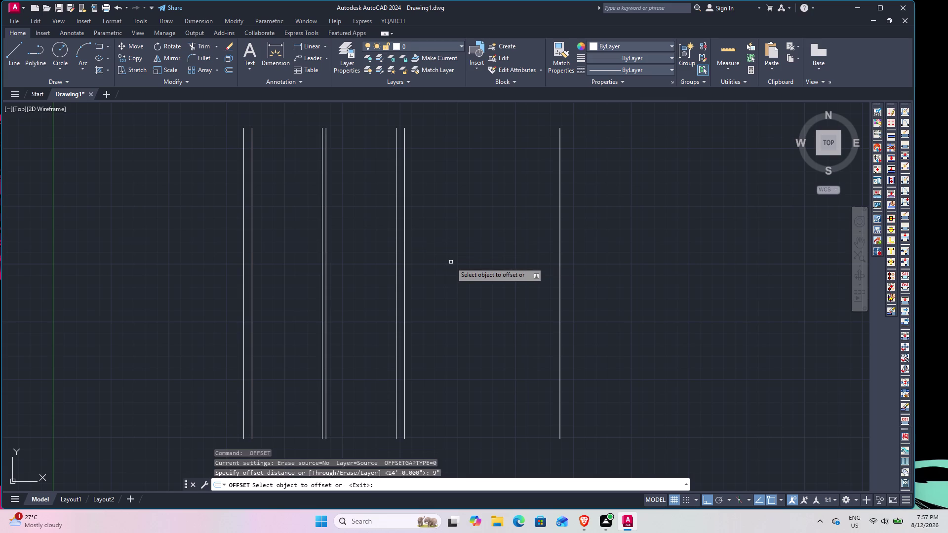
drag(560, 244, 564, 245)
click(643, 252)
key(space)
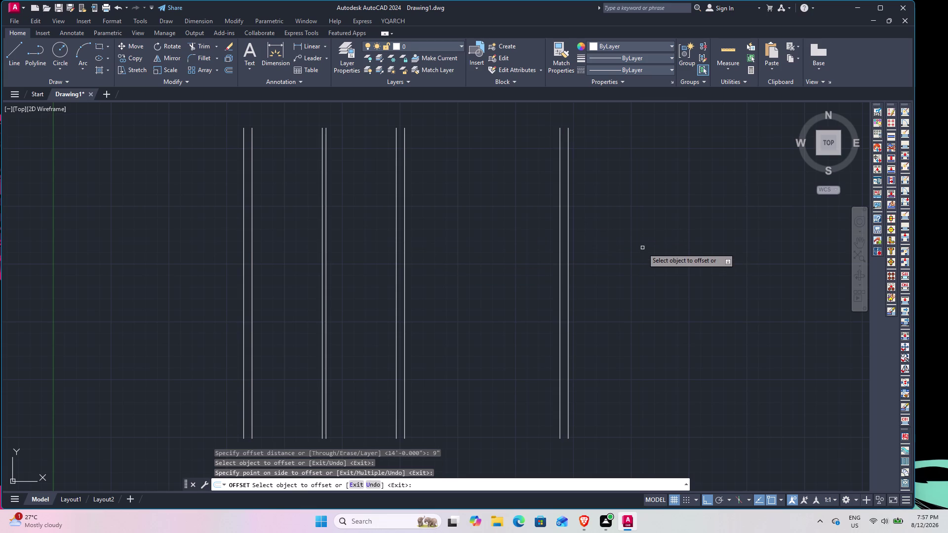
Offset the fourth wall's right line 6'4" to the right for a new wall.
key(space)
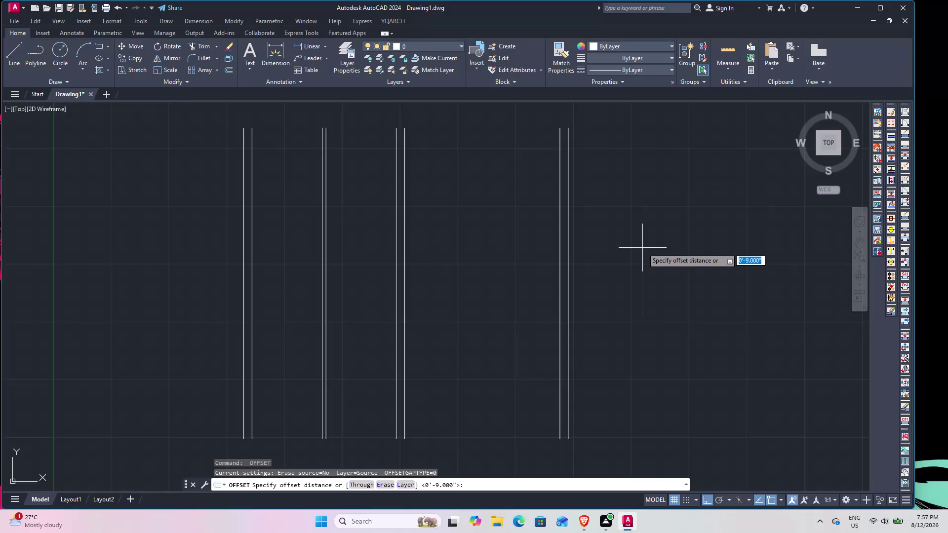
text(6)
text('4")
key(Return)
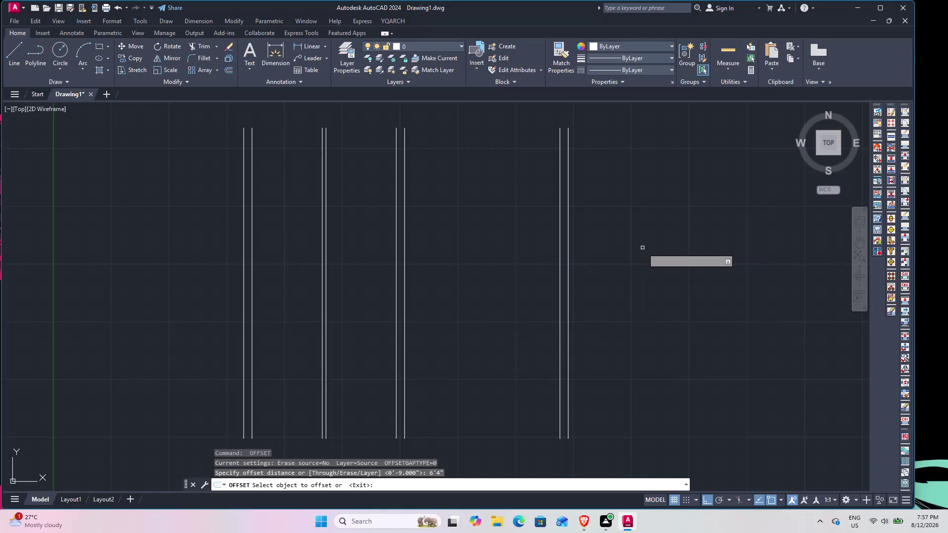
click(568, 236)
click(604, 238)
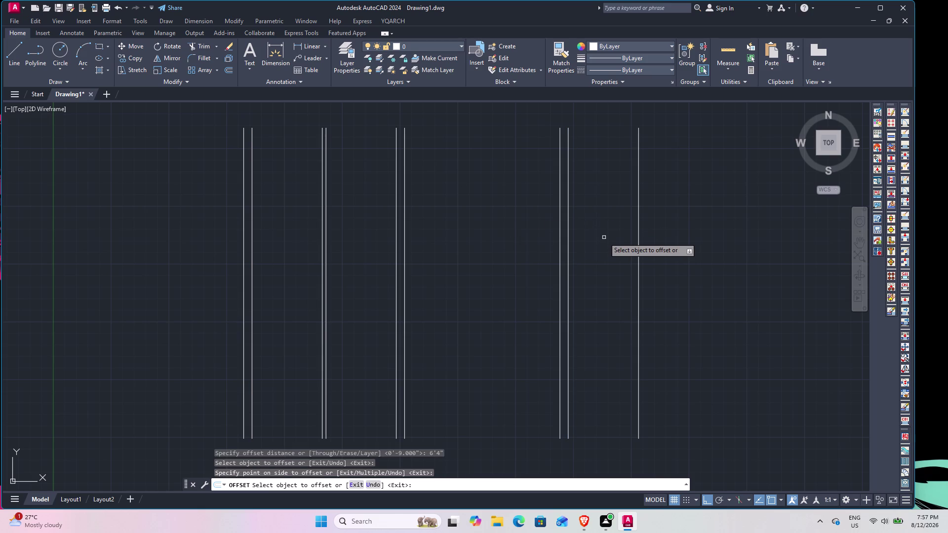
key(space)
Double the newest wall line with a 4-inch offset copy beside it.
key(space)
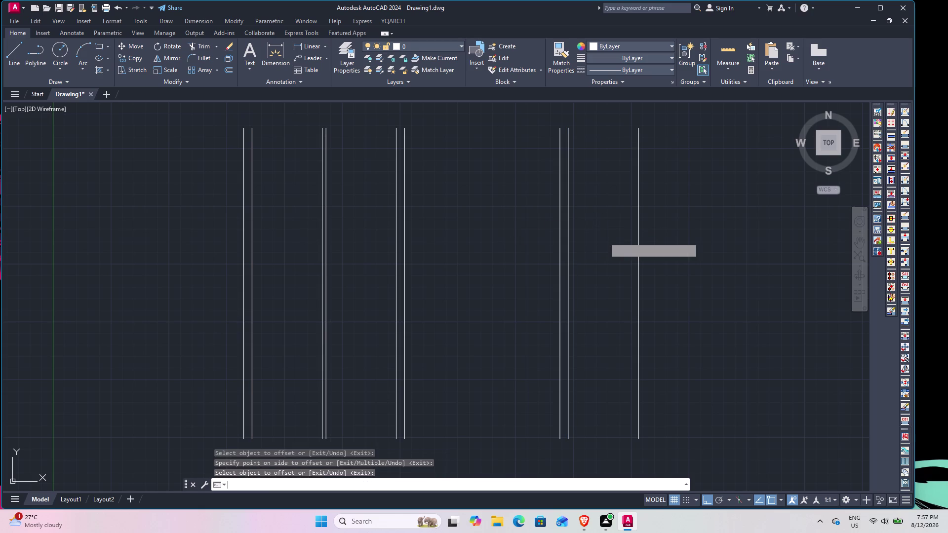
text(4)
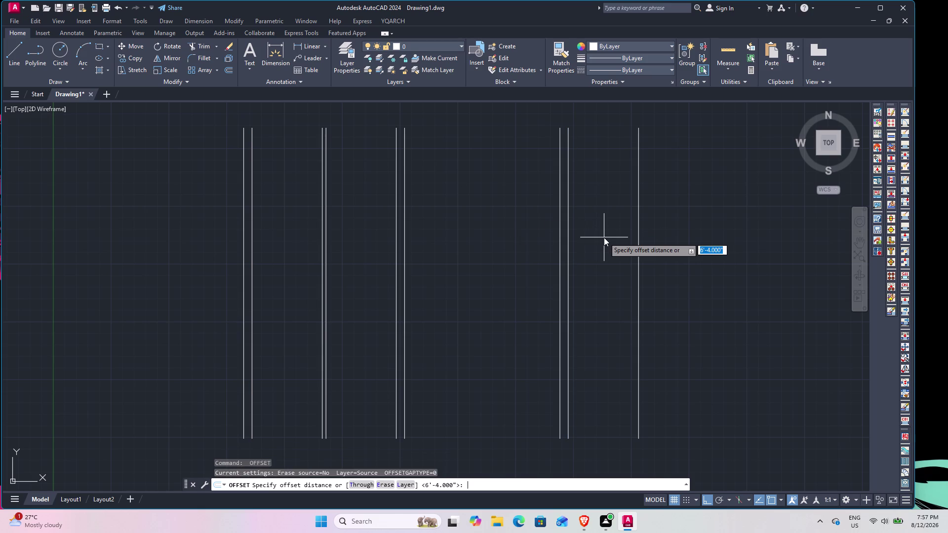
text(")
key(Return)
scroll(up, 3)
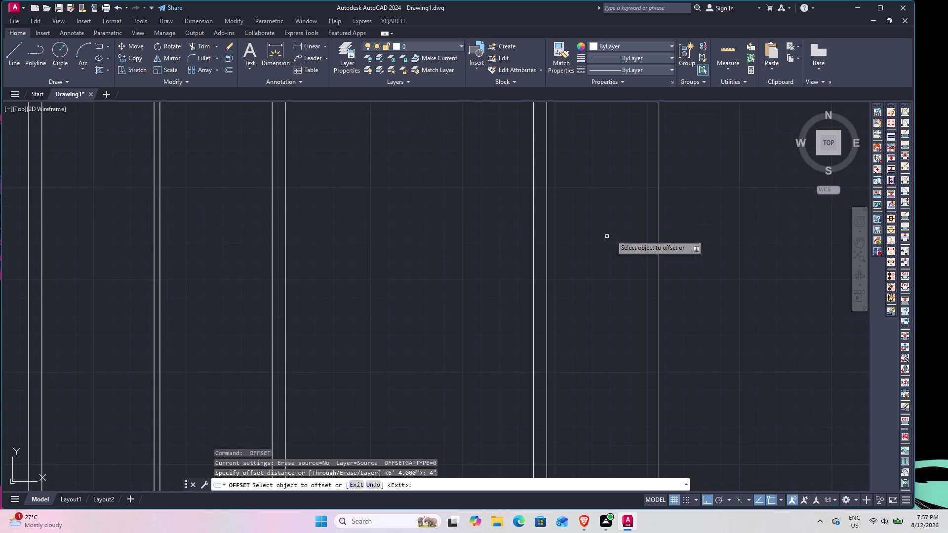
click(660, 250)
click(686, 253)
scroll(down, 3)
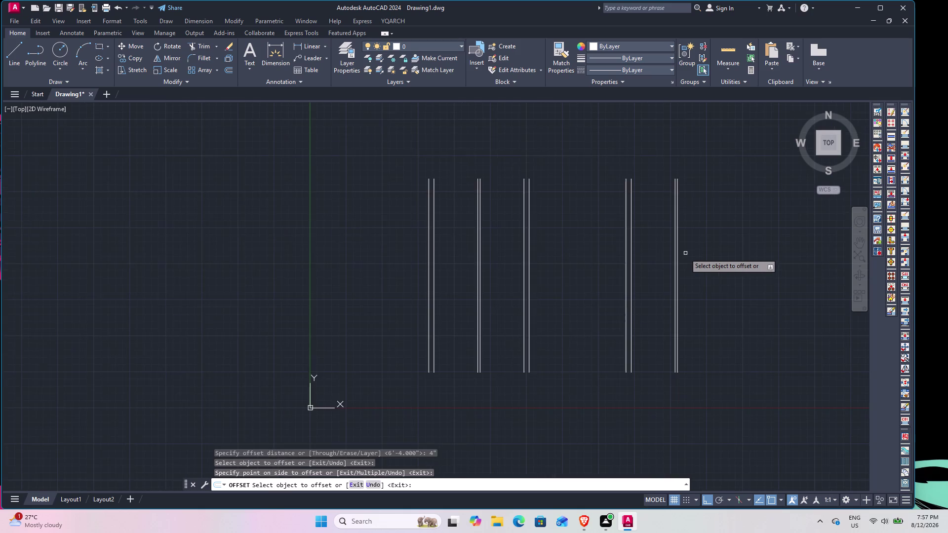
middle_drag(685, 253, 645, 258)
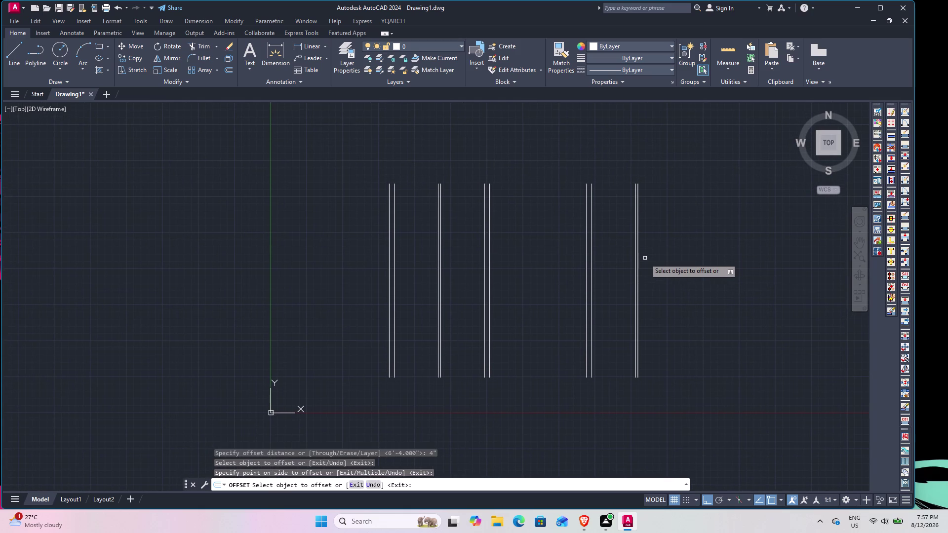
key(space)
Offset the rightmost wall's outer line 6'4" to the right.
key(space)
text(6)
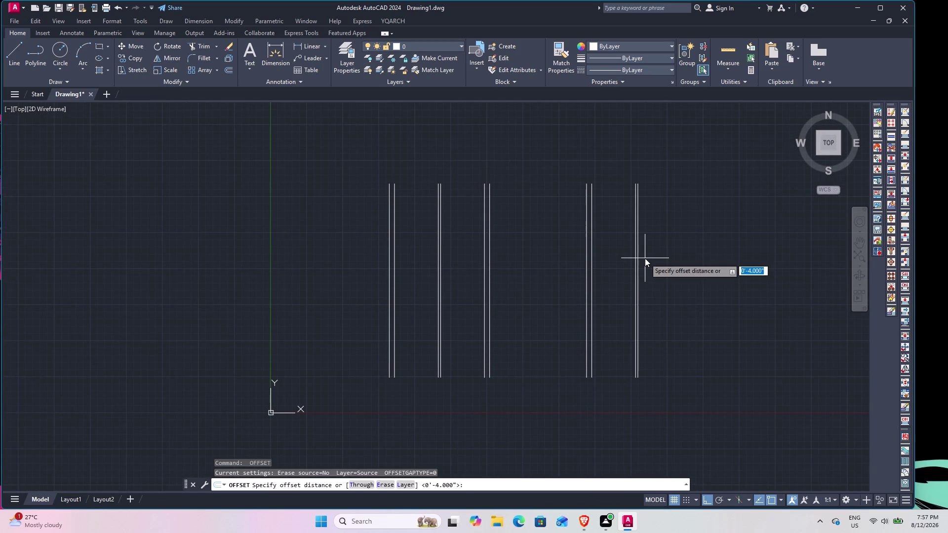
text('4")
key(Return)
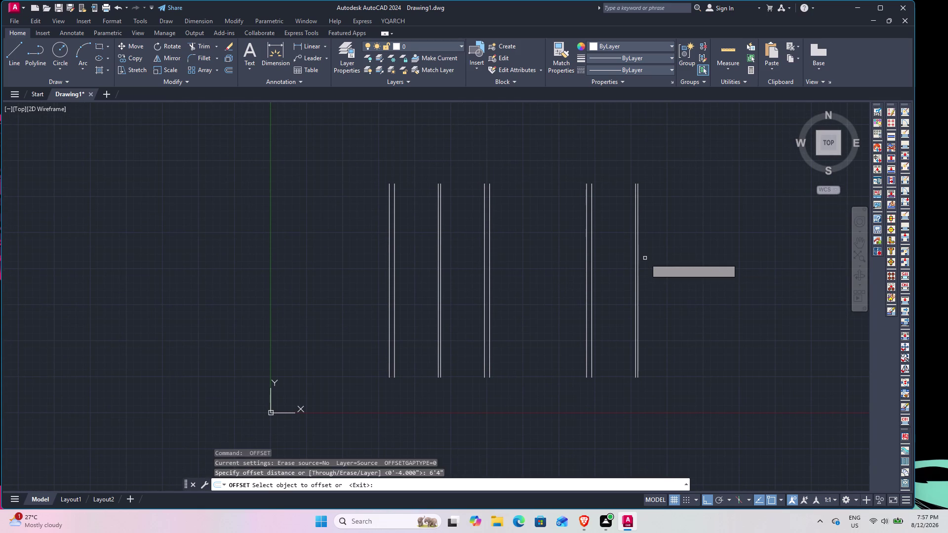
scroll(up, 3)
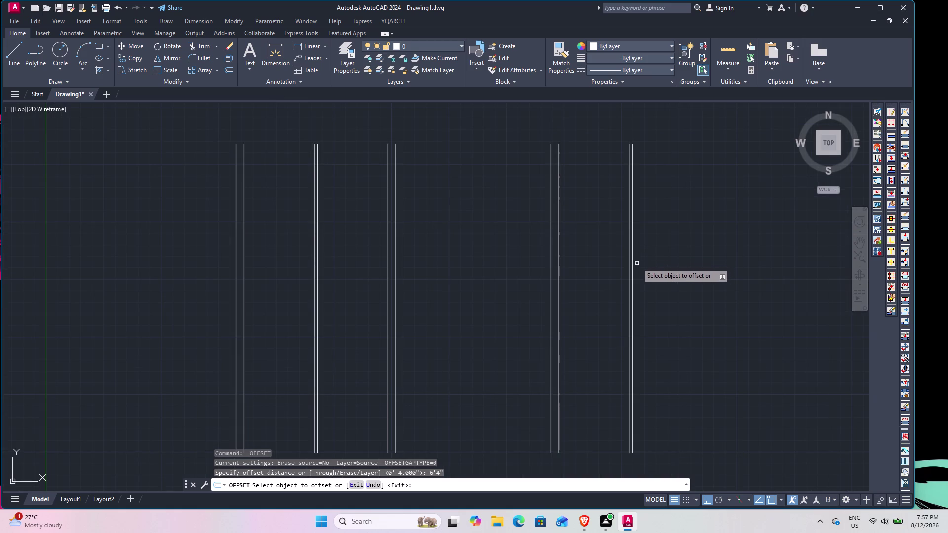
click(631, 271)
click(675, 266)
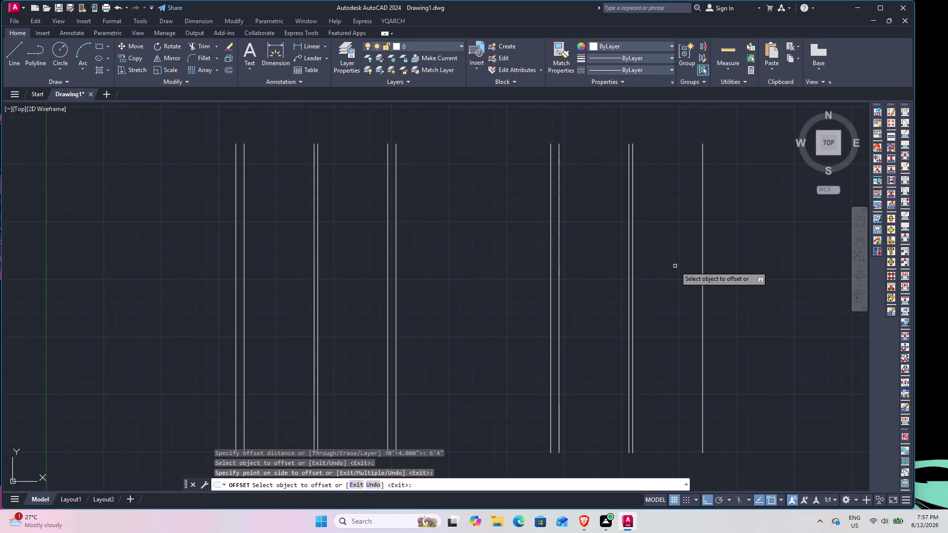
Offset the rightmost single wall line 9 inches, placing the copy to its right.
key(space)
key(space)
text(9)
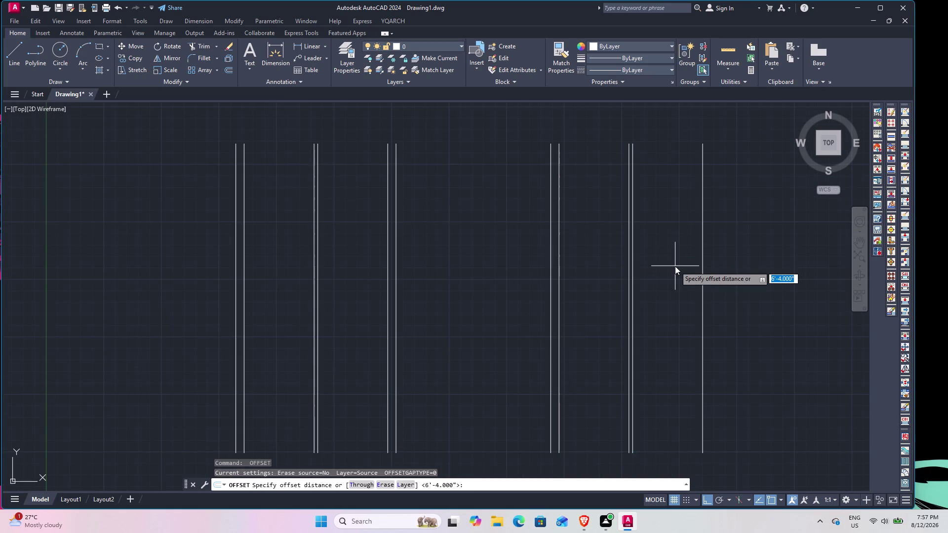
text(")
key(Return)
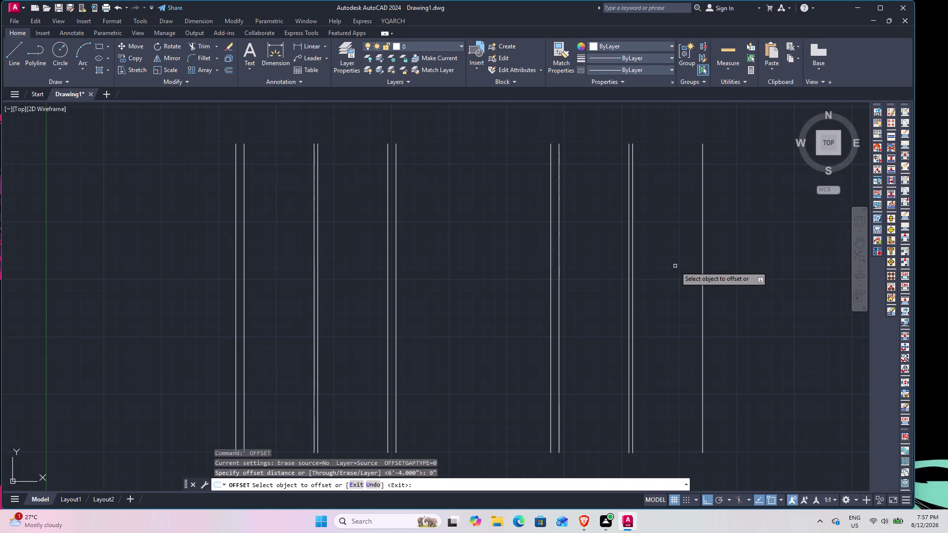
click(703, 271)
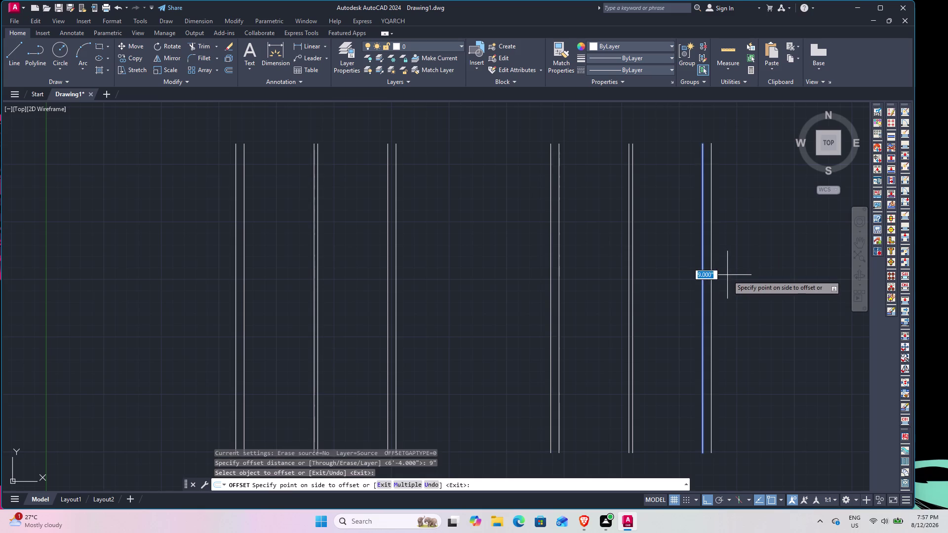
click(727, 275)
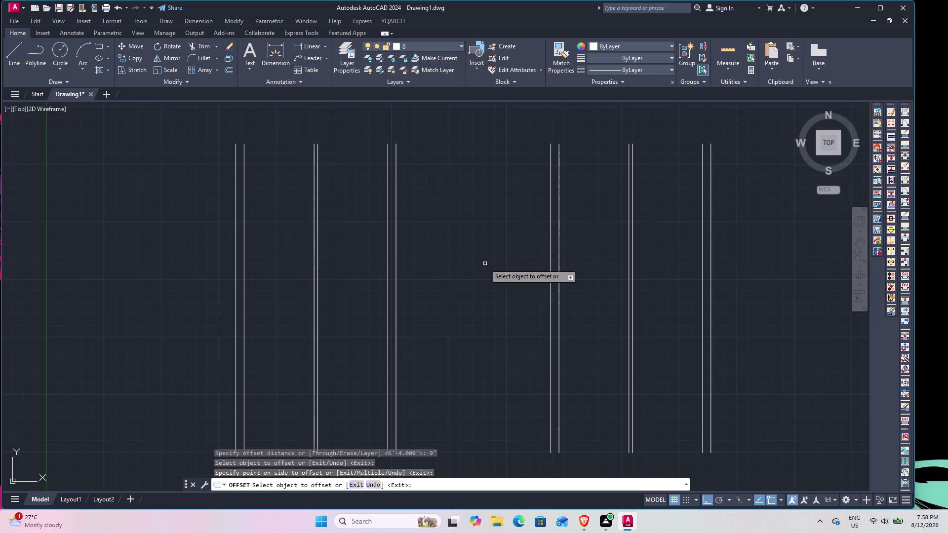
End the offset command now that the rightmost wall has its 9-inch copy.
key(Escape)
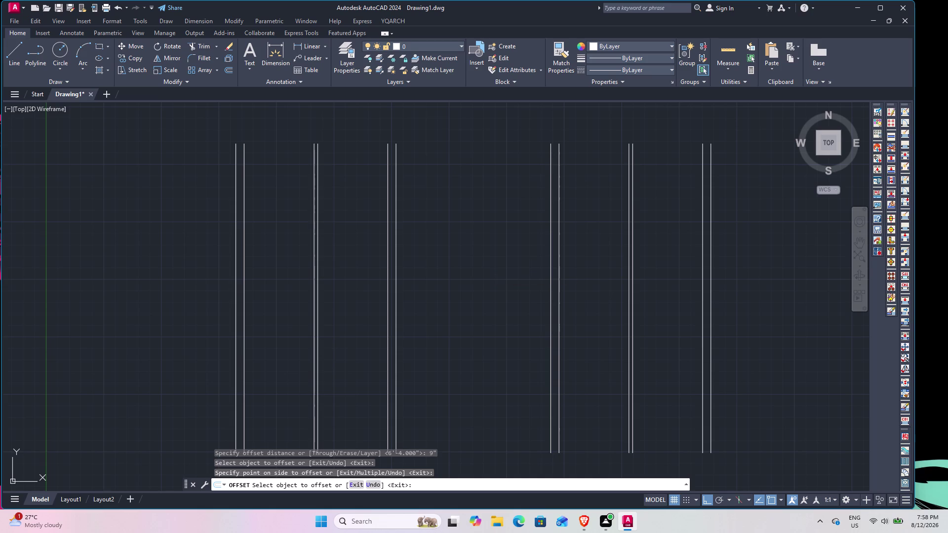
Draw a line from the leftmost wall's top to the rightmost wall's top.
key(l)
key(space)
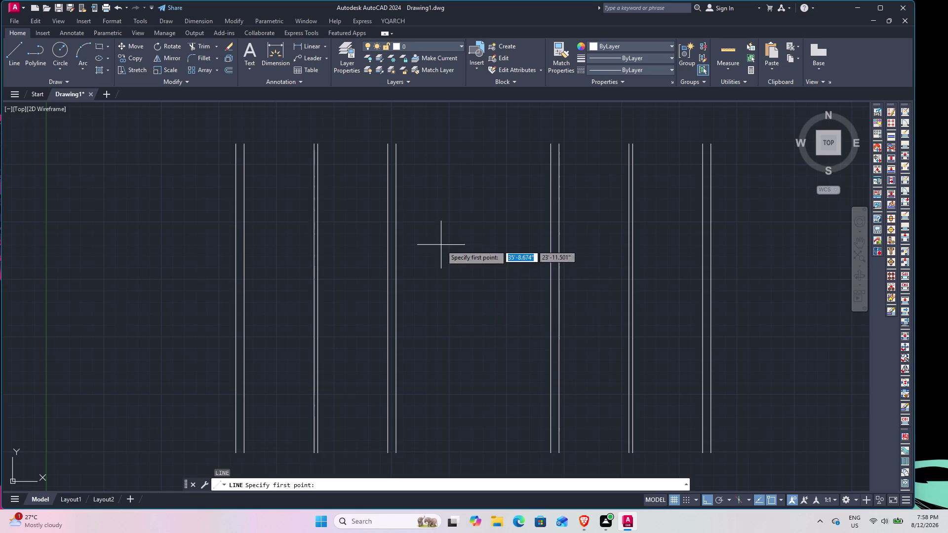
click(235, 146)
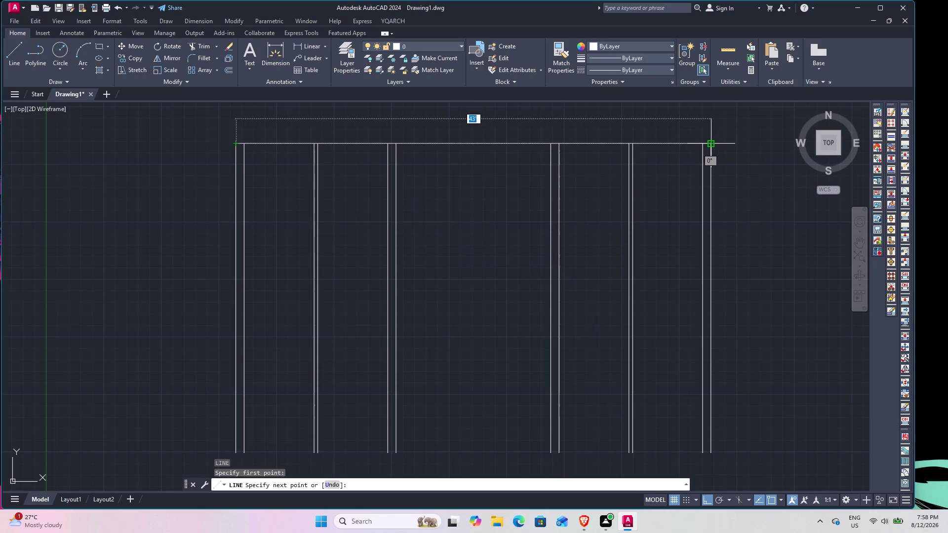
click(712, 145)
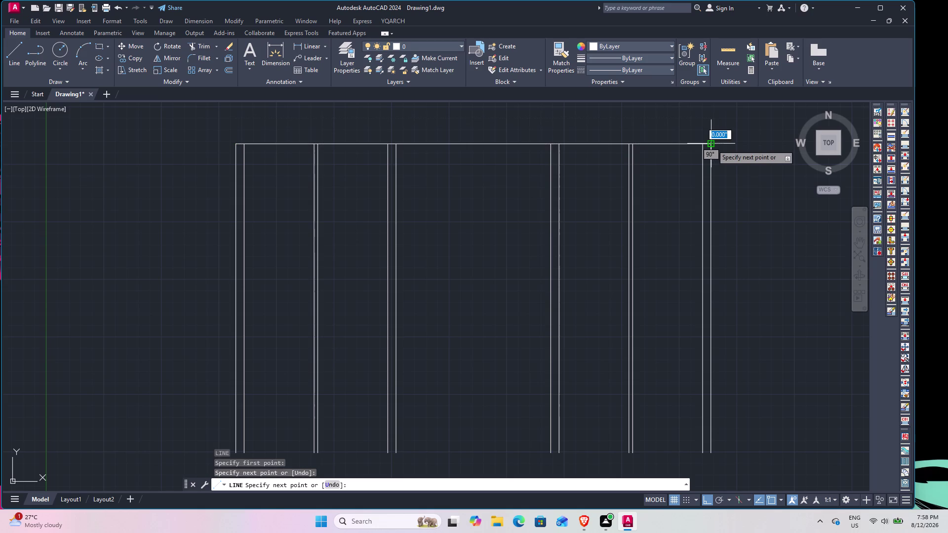
key(Escape)
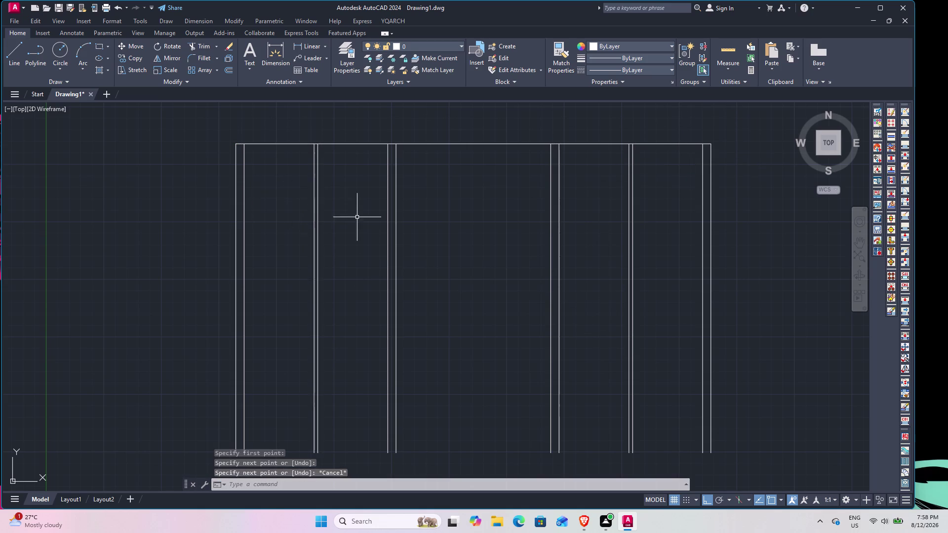
Start a 9-inch offset for doubling the top wall.
middle_drag(354, 217, 326, 197)
text(O)
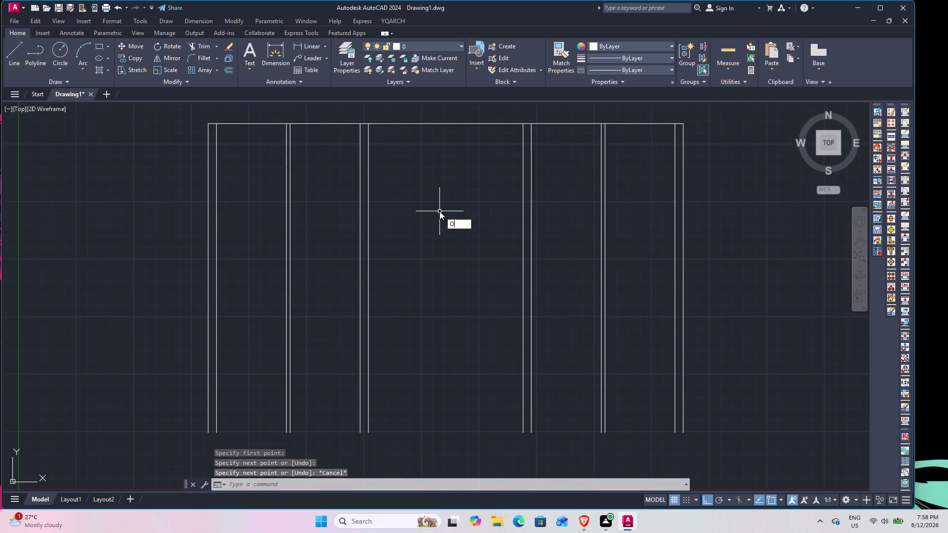
key(space)
text(9")
key(Return)
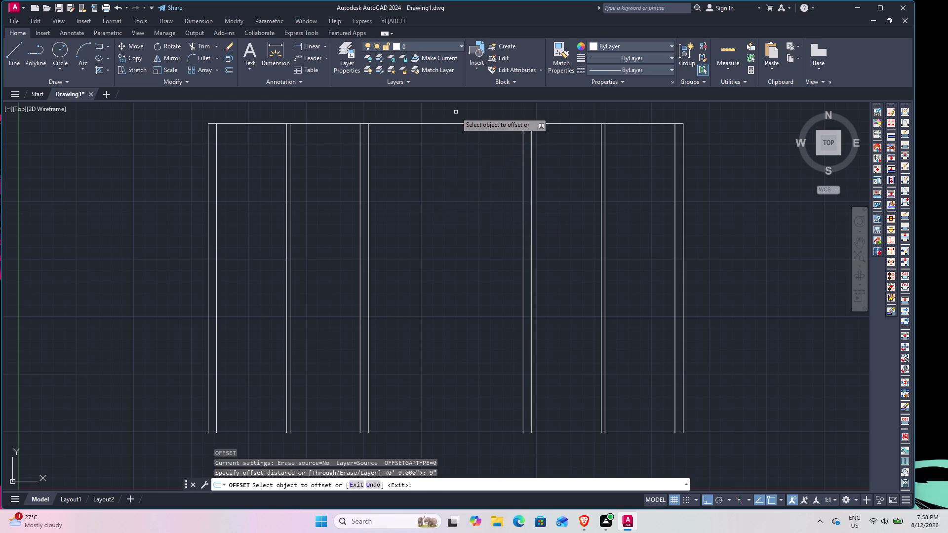
Double the top horizontal line with a 9-inch copy below it.
click(461, 124)
click(465, 150)
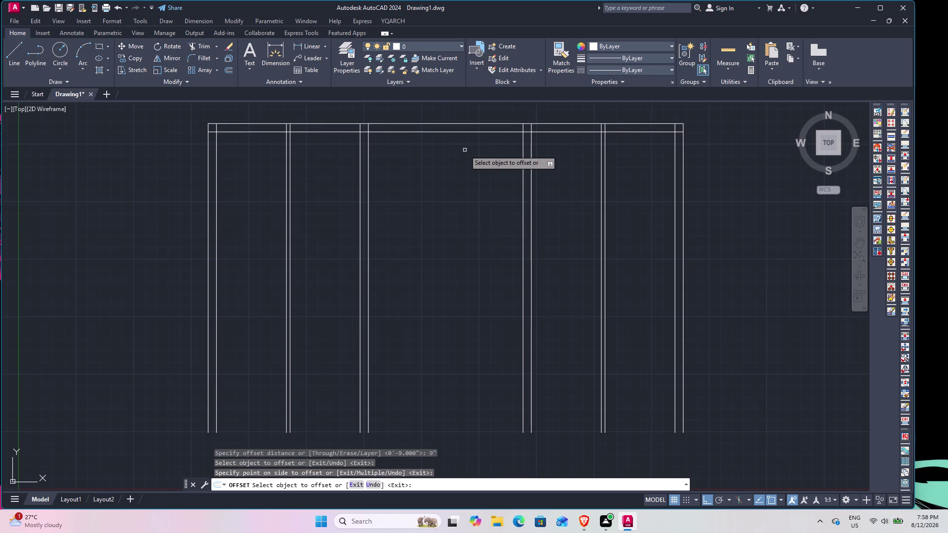
middle_drag(466, 162, 477, 167)
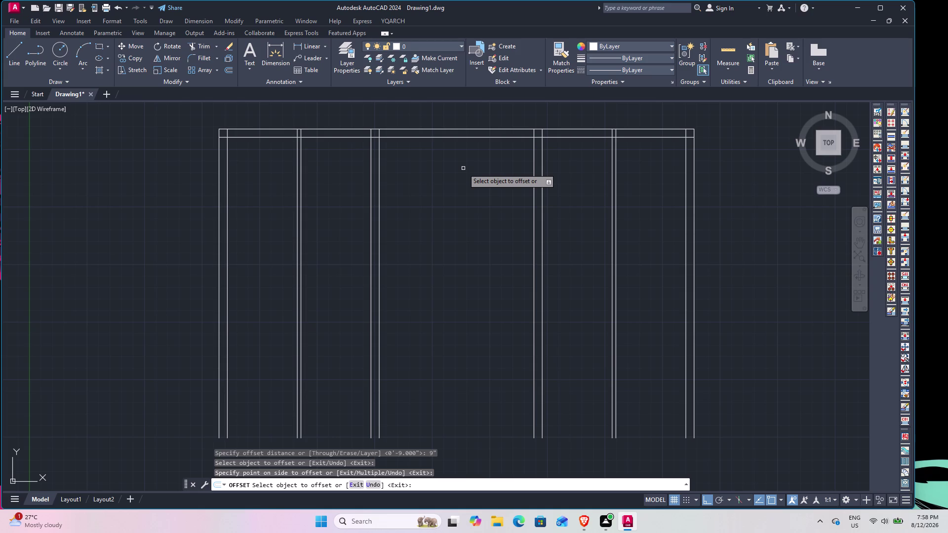
key(space)
Offset the lower top-wall line 7'6" downward to create the cross wall line.
key(space)
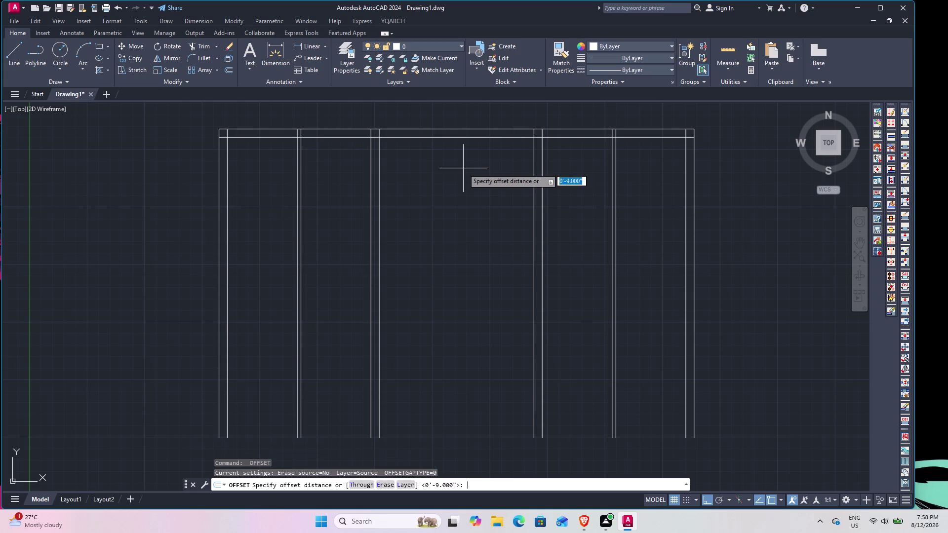
text(7'6")
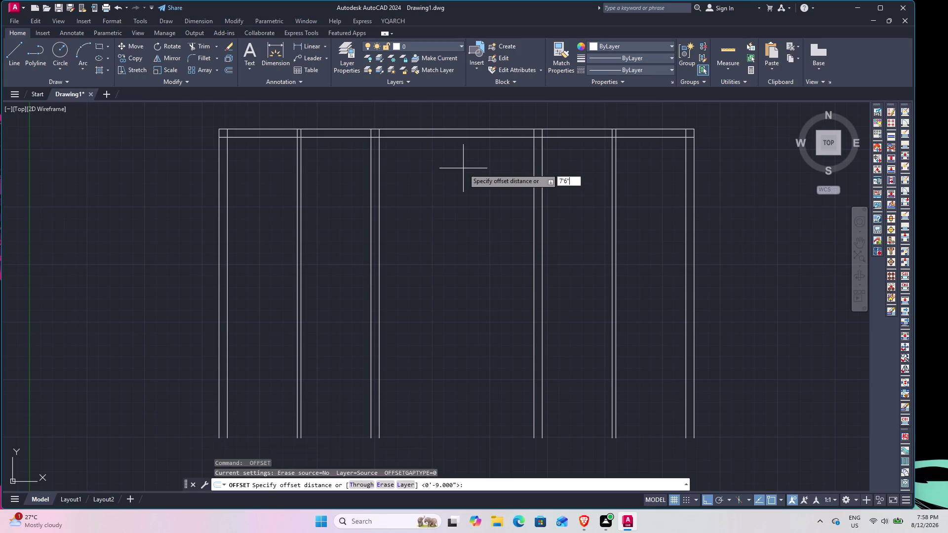
key(Return)
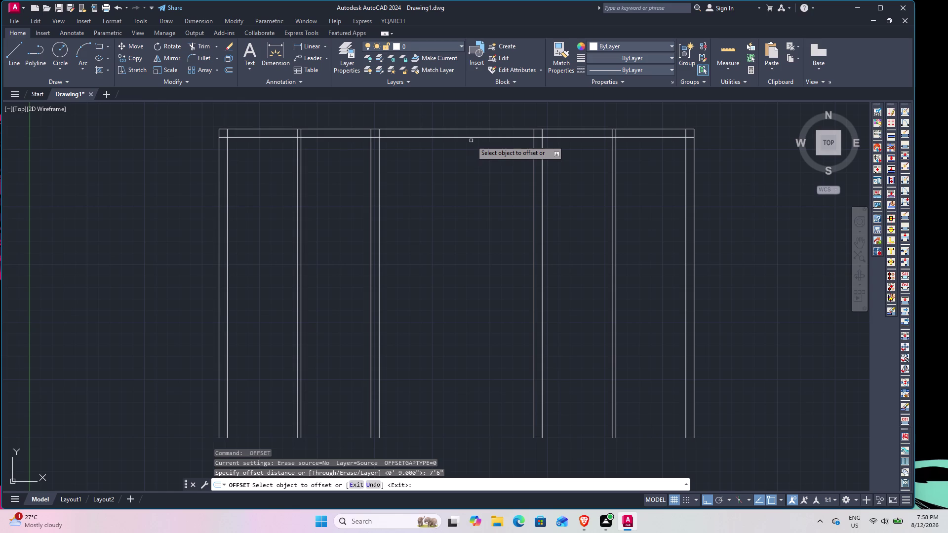
click(473, 136)
click(474, 187)
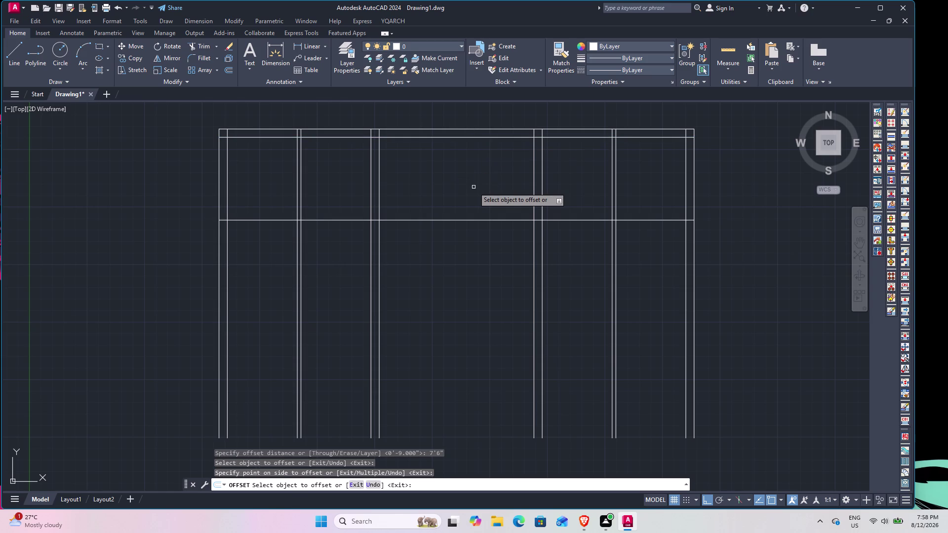
key(space)
Double the new cross line with a 9-inch copy below it.
key(space)
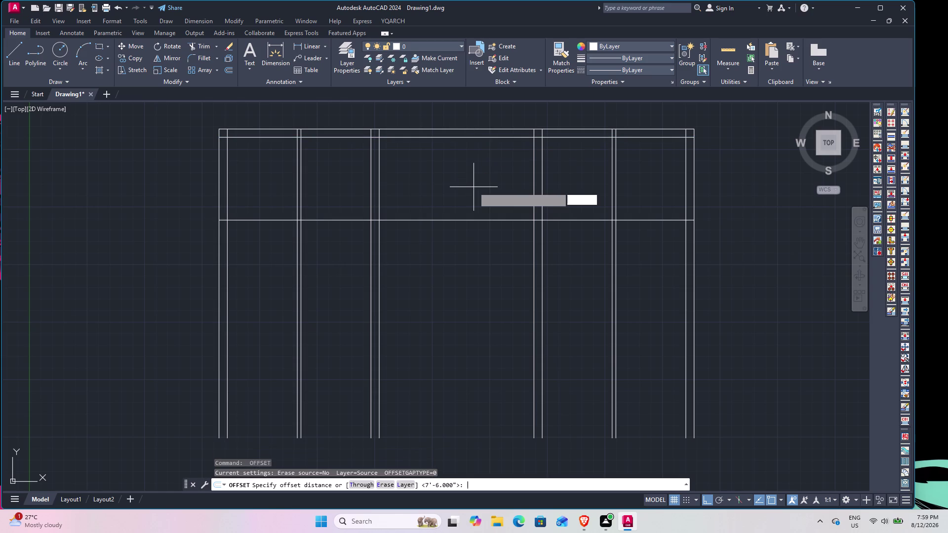
text(9)
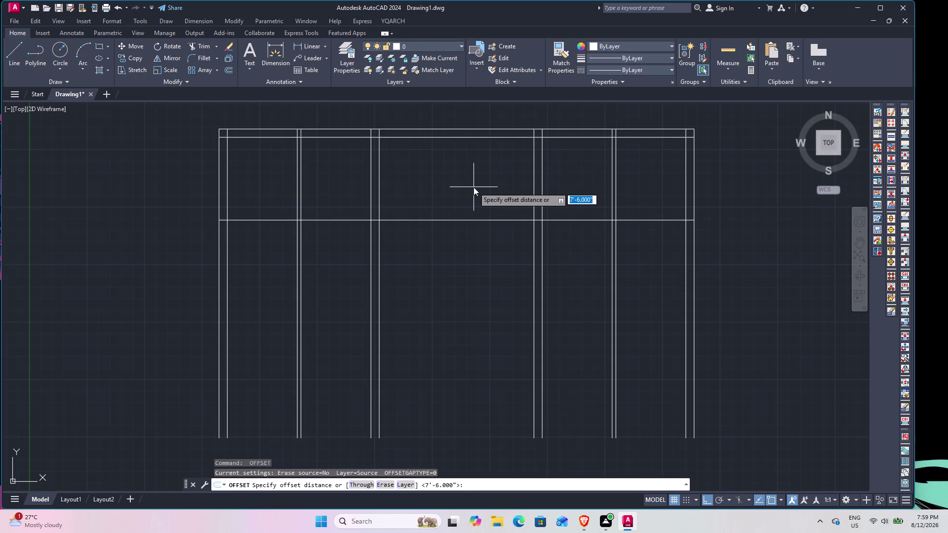
text(")
key(Return)
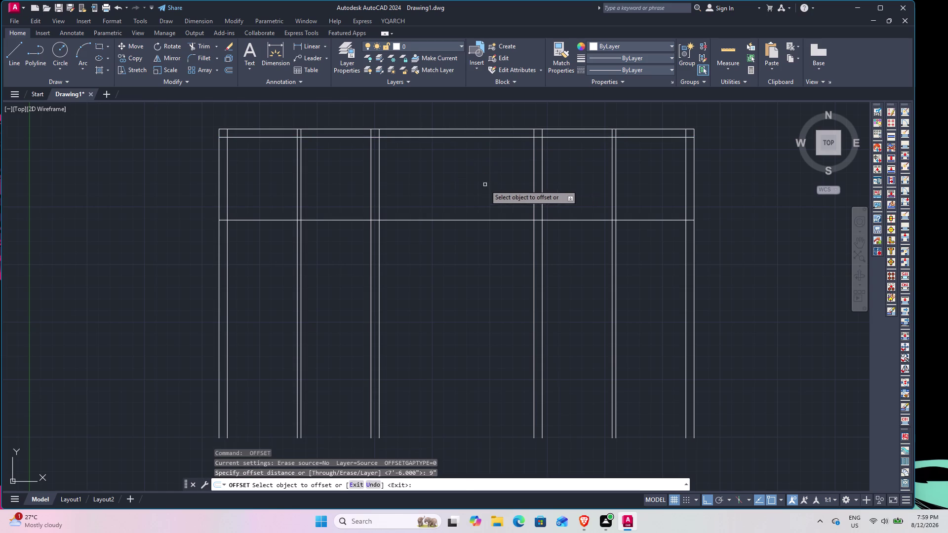
click(485, 218)
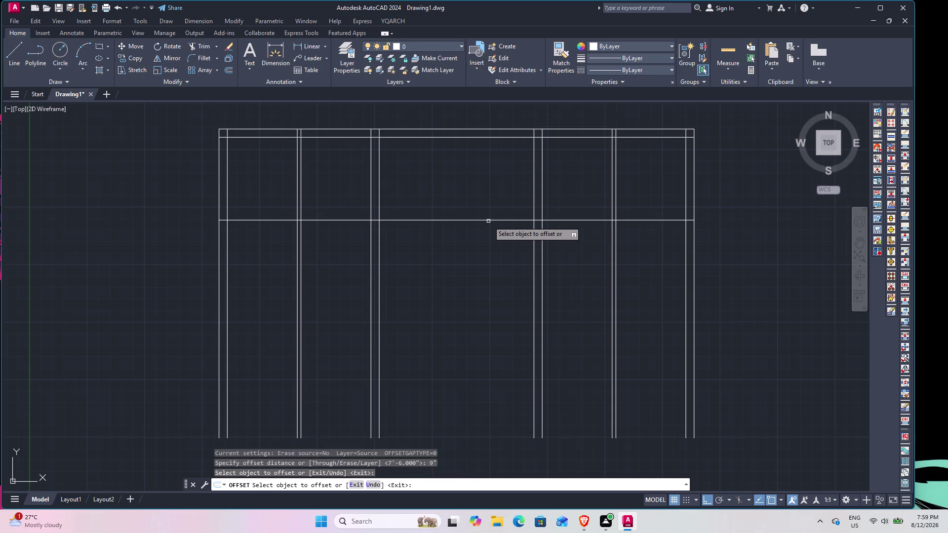
click(488, 219)
click(495, 270)
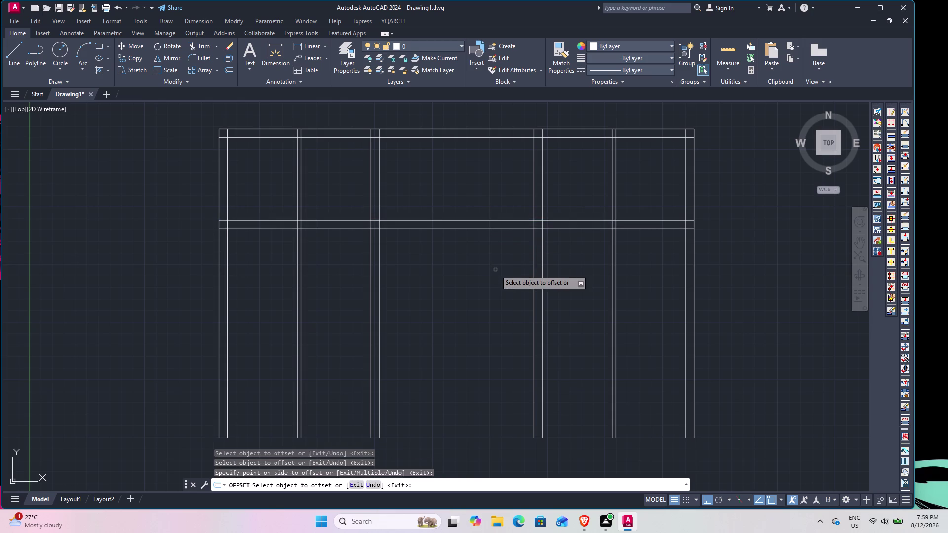
key(space)
key(space)
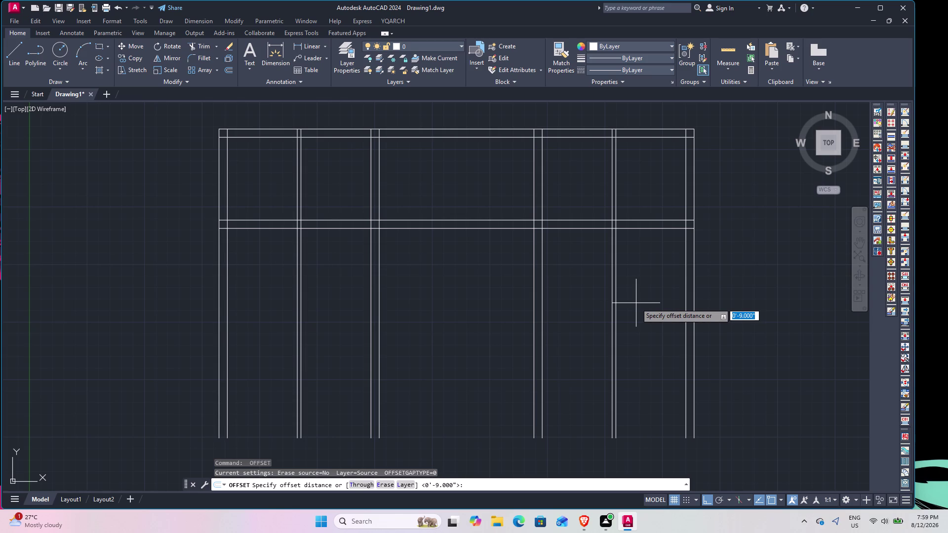
key(space)
key(Escape)
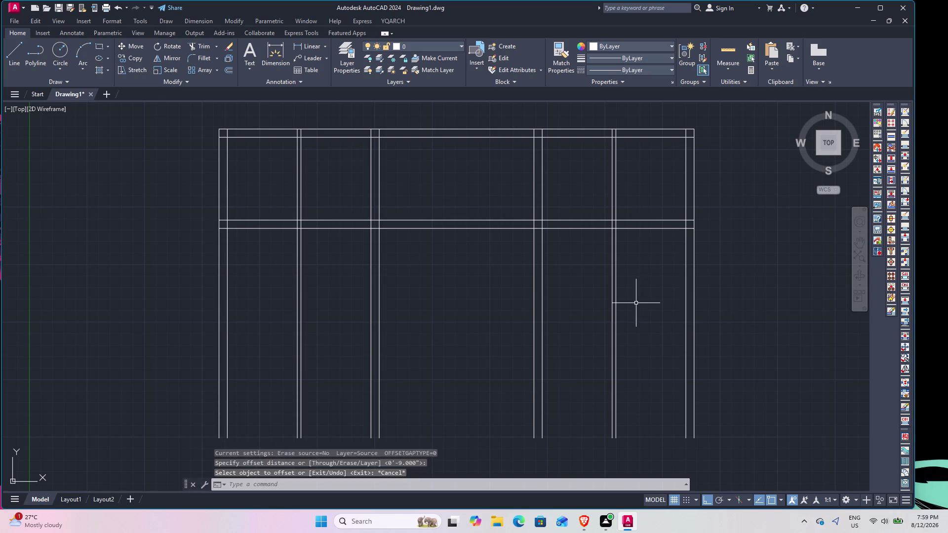
key(Escape)
middle_drag(495, 321, 490, 277)
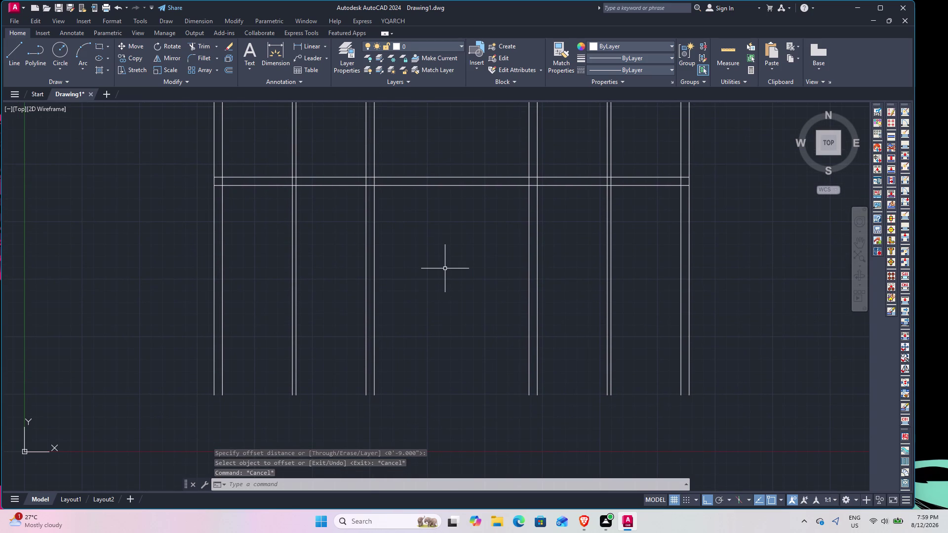